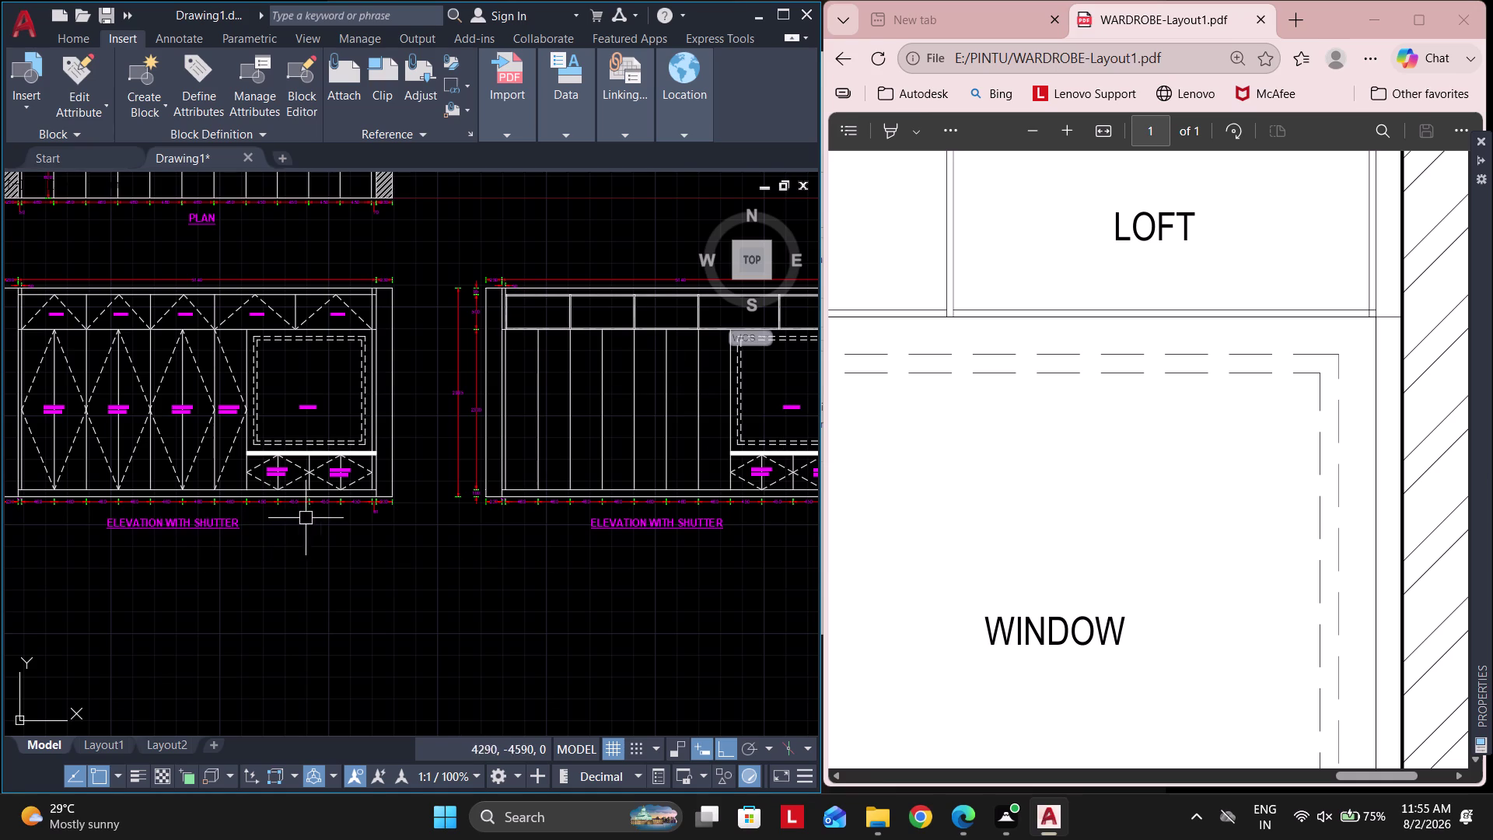
Offset the first two vertical partition lines of the elevation by 9.
middle_drag(542, 505, 413, 496)
scroll(up, 3)
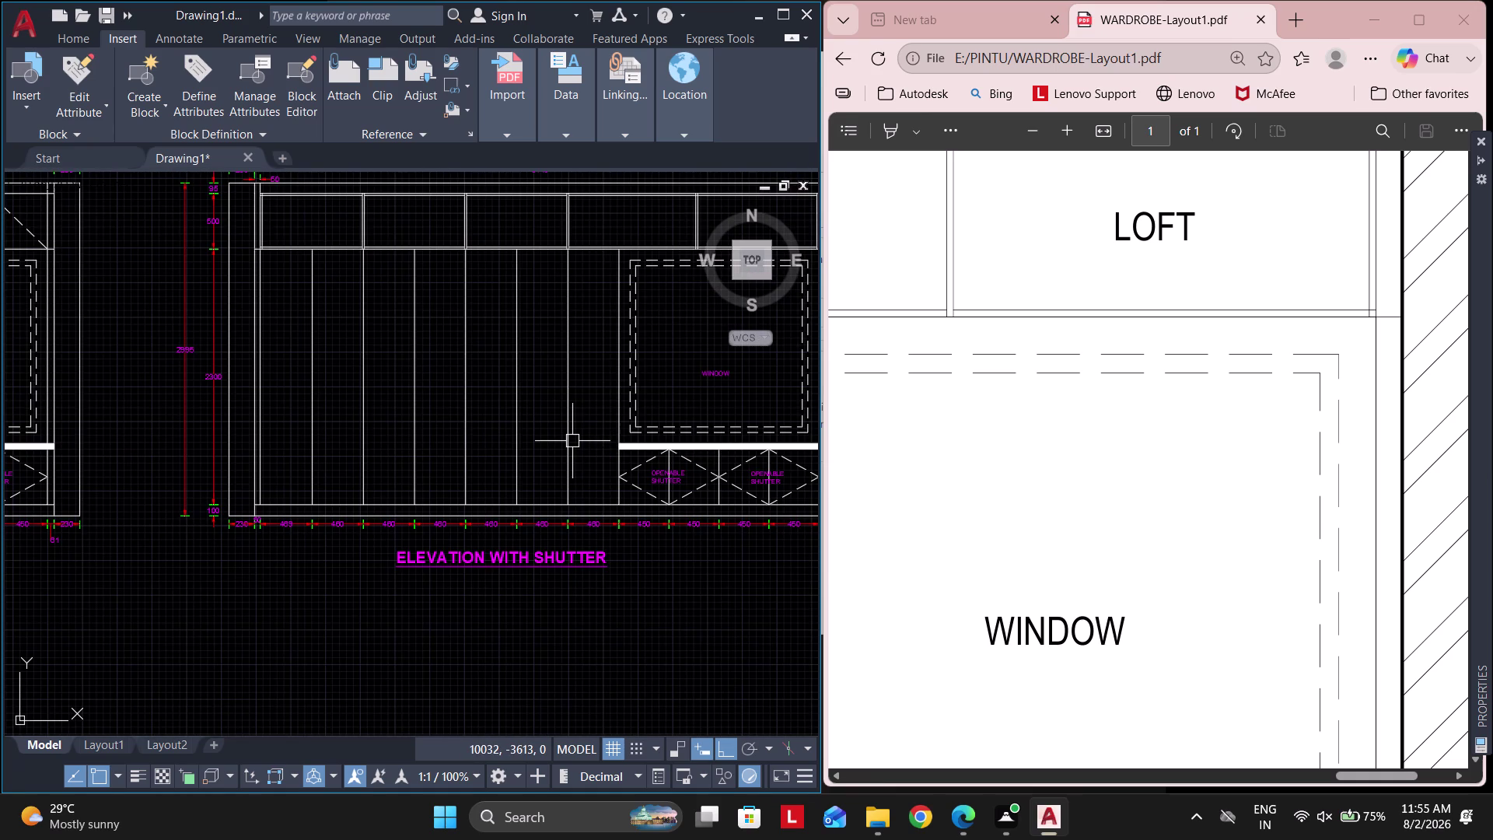
scroll(down, 3)
scroll(up, 3)
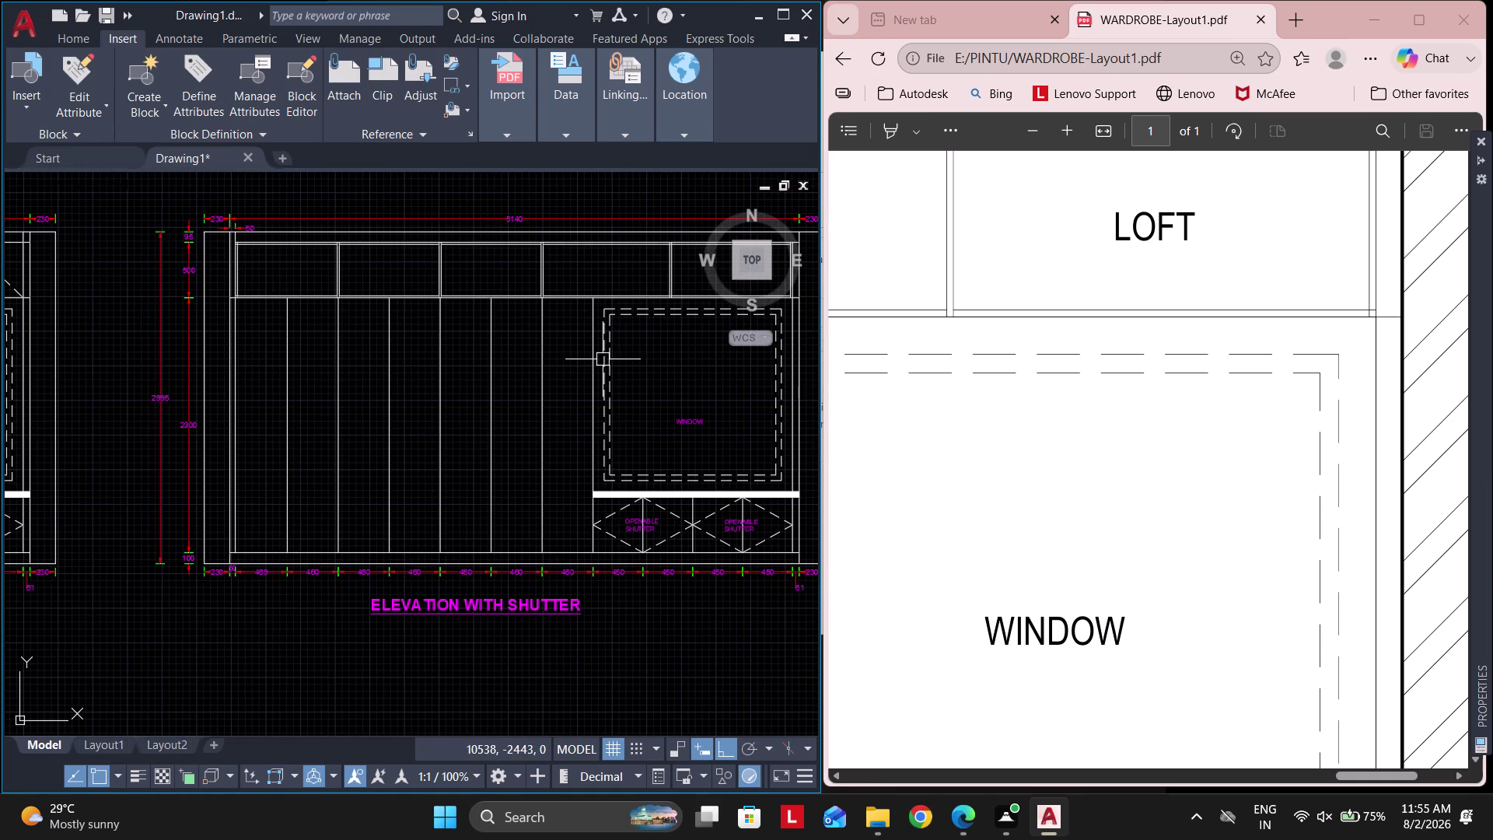
scroll(up, 3)
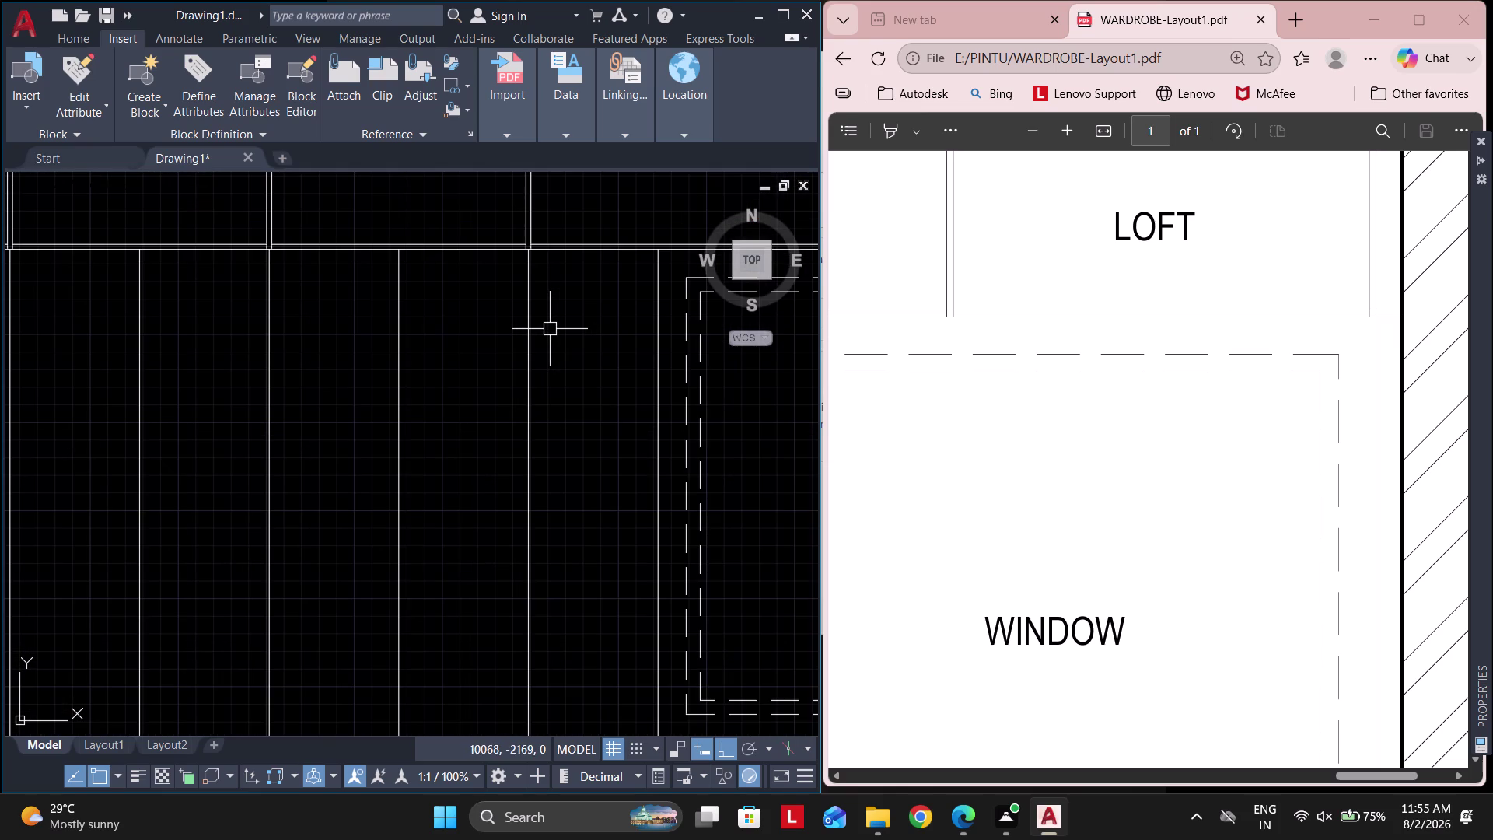
text(O 9)
key(space)
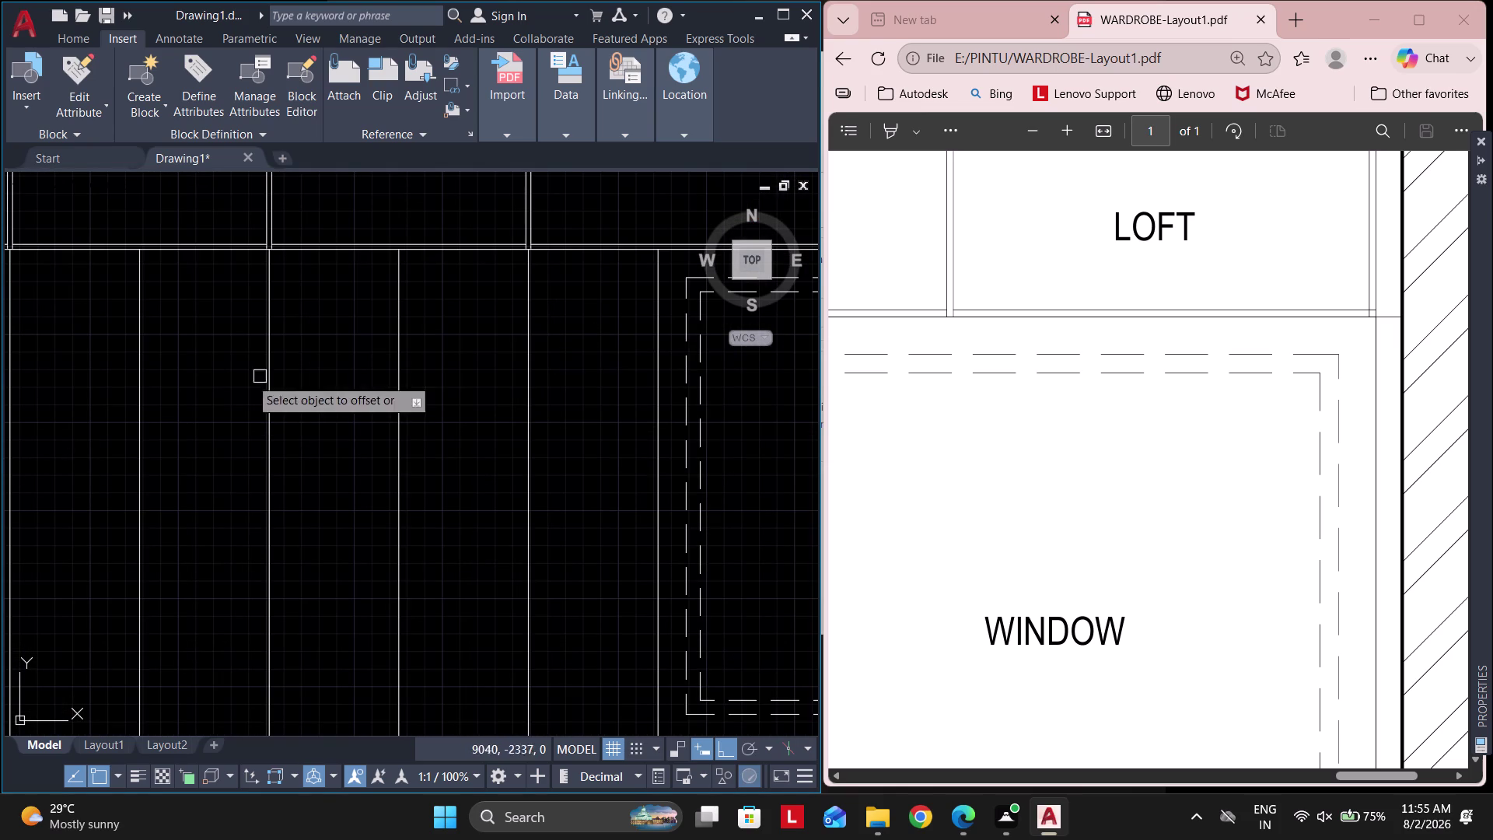
scroll(up, 3)
click(516, 350)
click(453, 356)
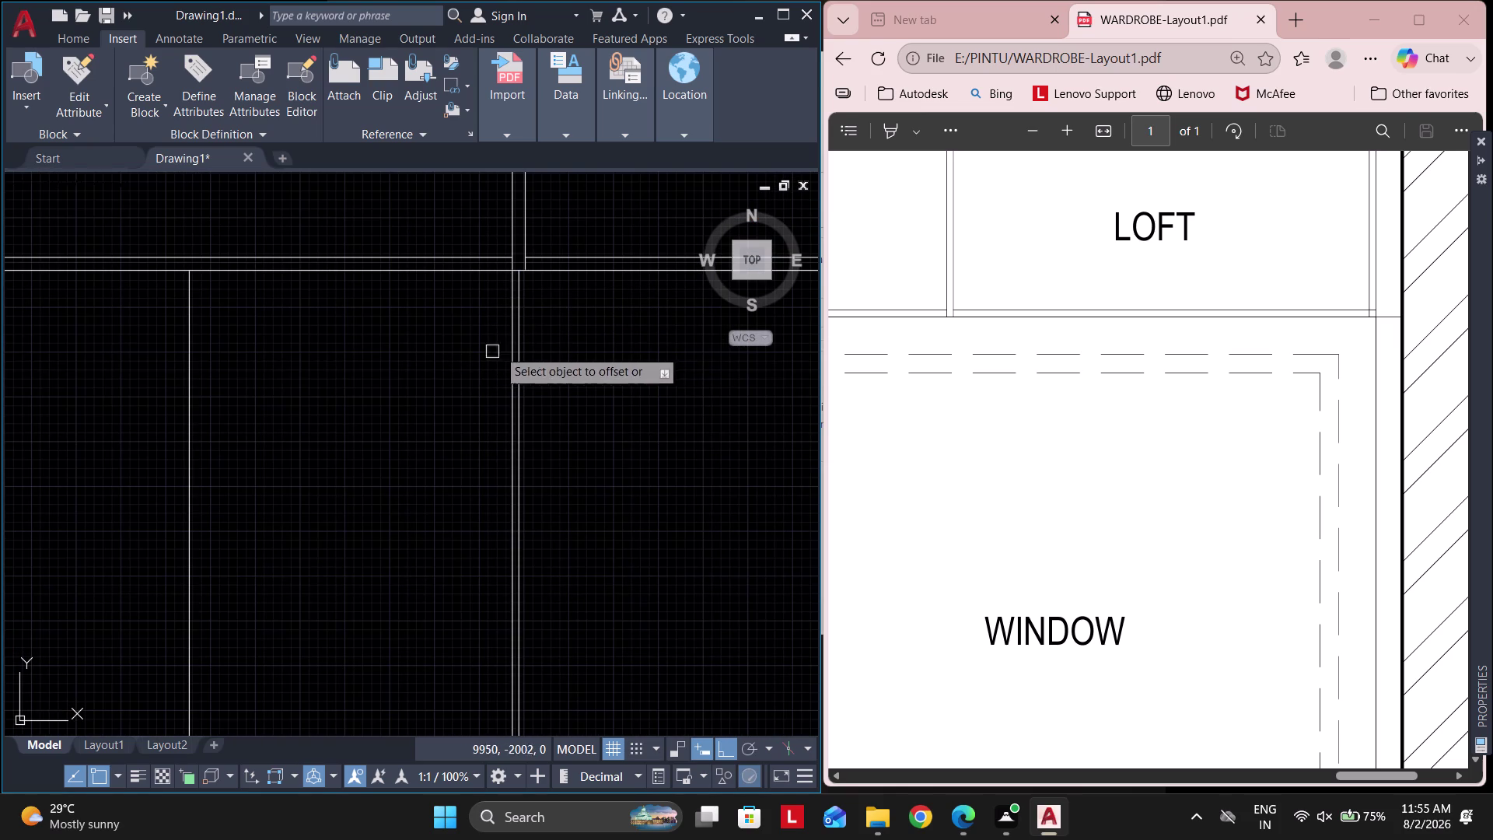
click(514, 305)
click(563, 306)
Offset a third partition line by 9, then end the offset command.
scroll(up, 3)
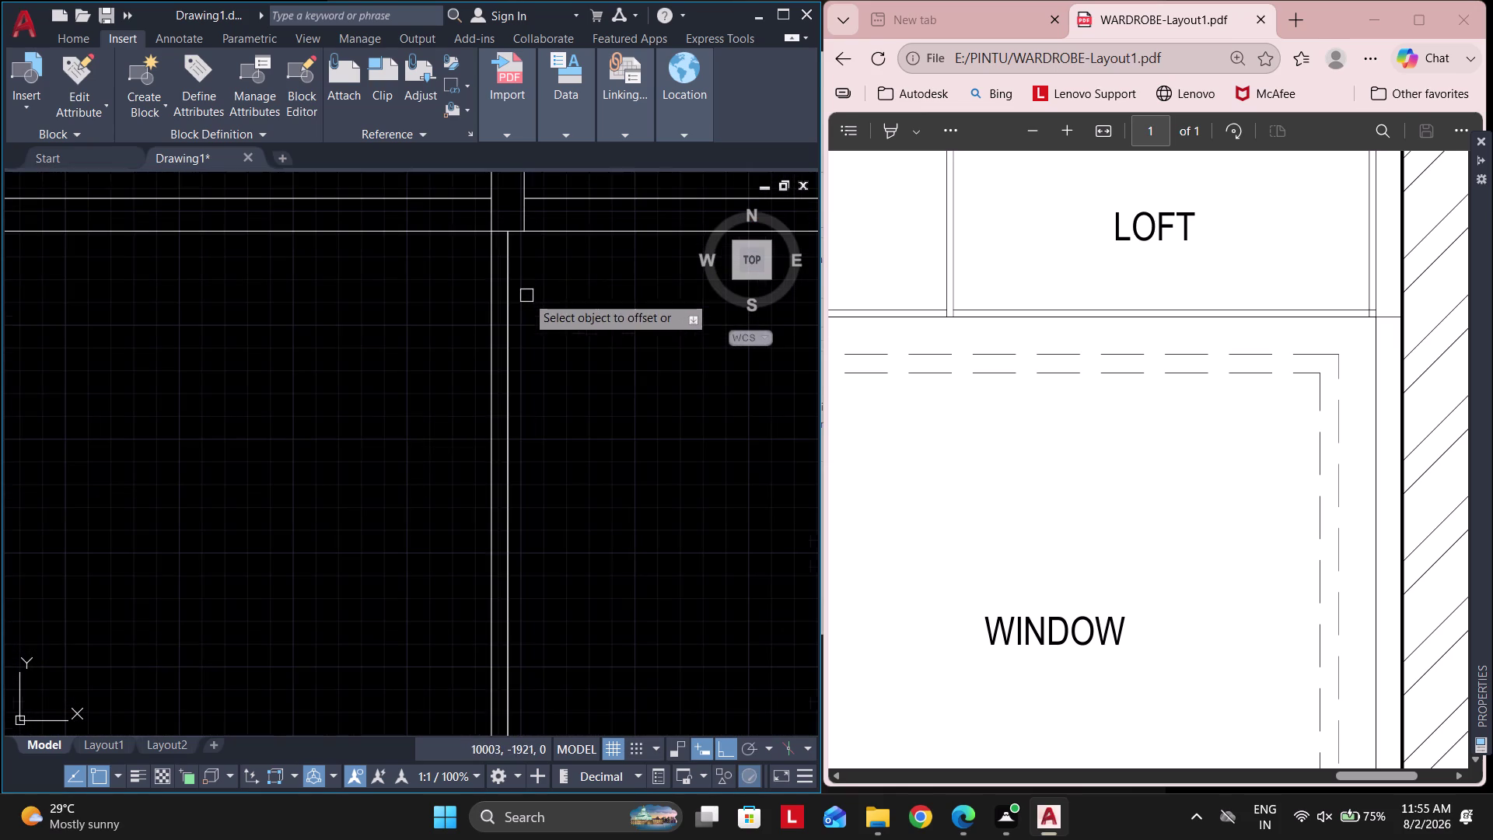
click(504, 289)
click(570, 289)
key(space)
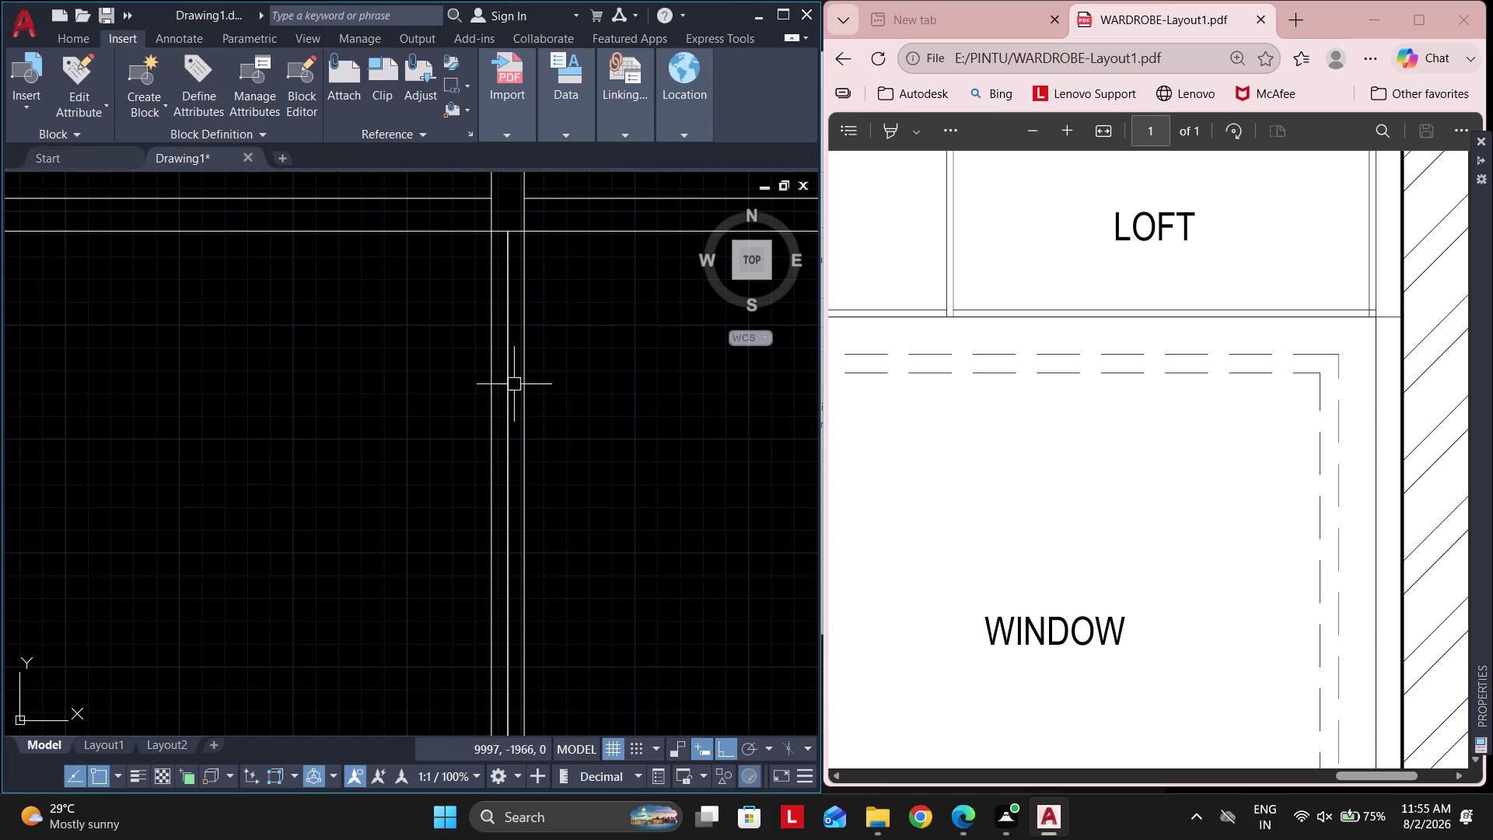
scroll(down, 3)
middle_drag(332, 414, 513, 431)
key(Escape)
key(Escape)
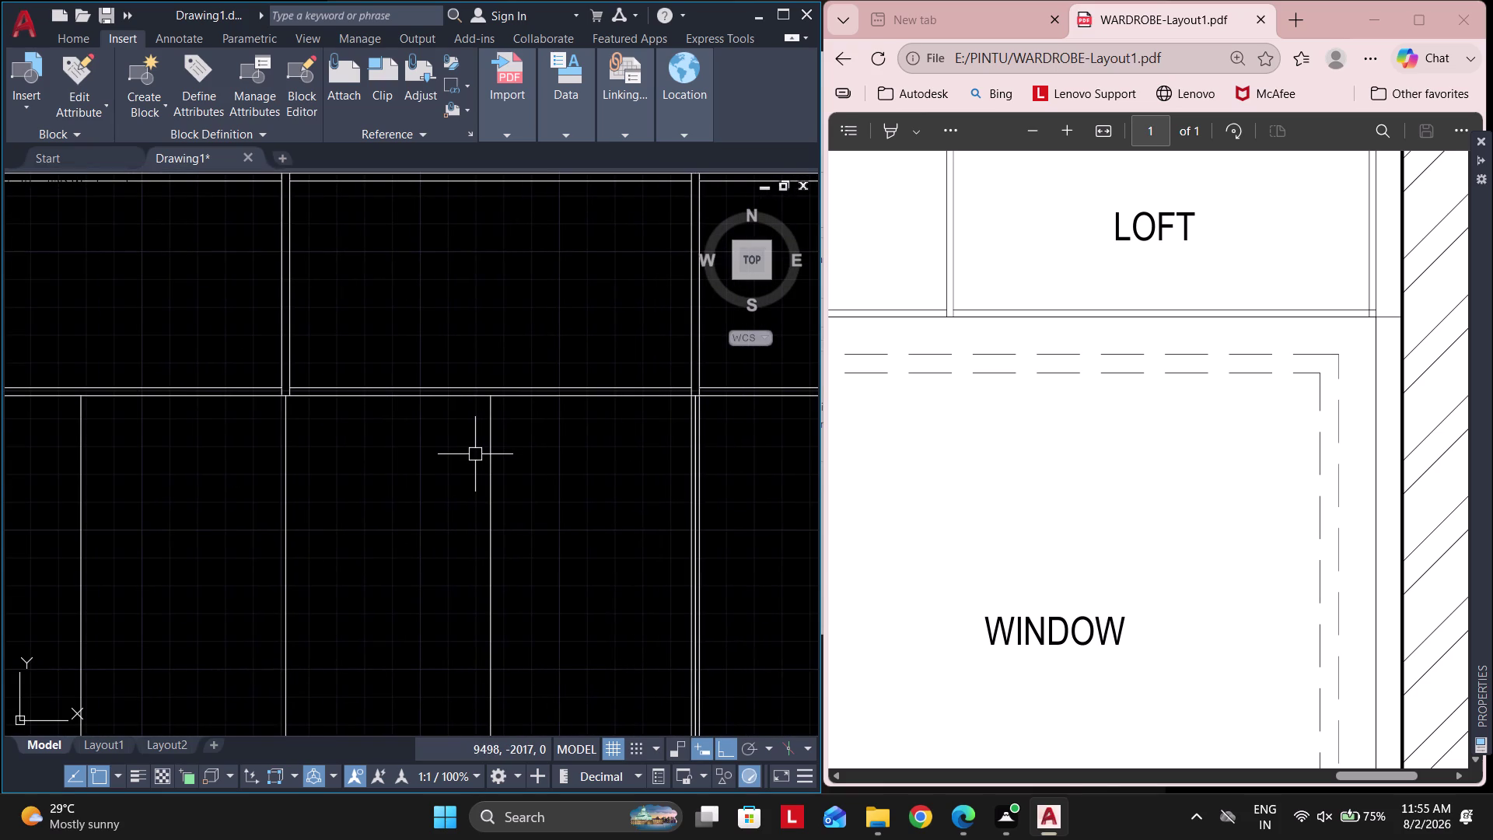
scroll(down, 3)
key(Escape)
Zoom and pan the PDF onto Elevation A's loft, shelf and drawer compartments.
scroll(down, 3)
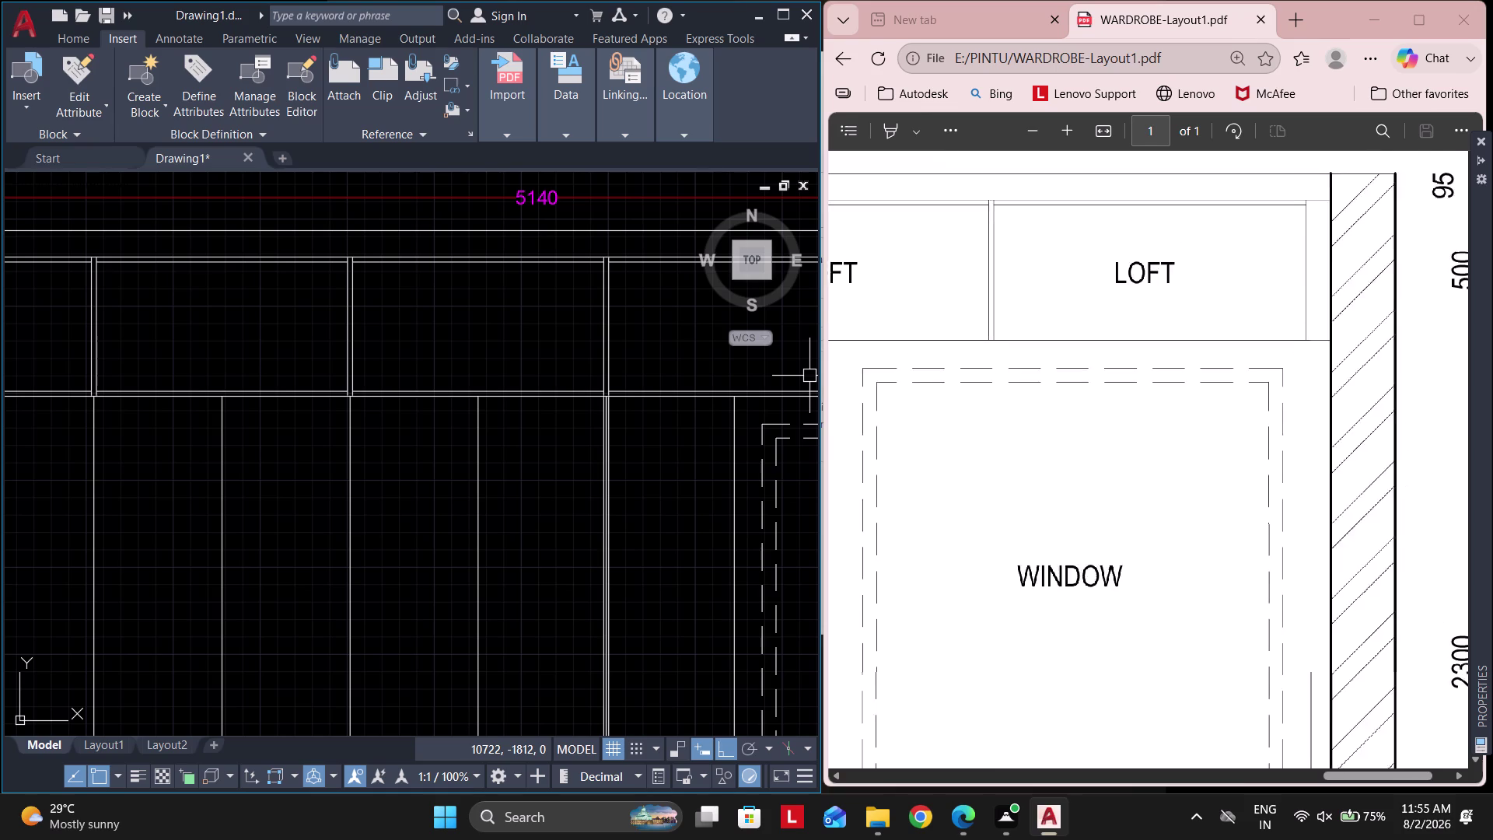
scroll(down, 3)
scroll(down, 3)
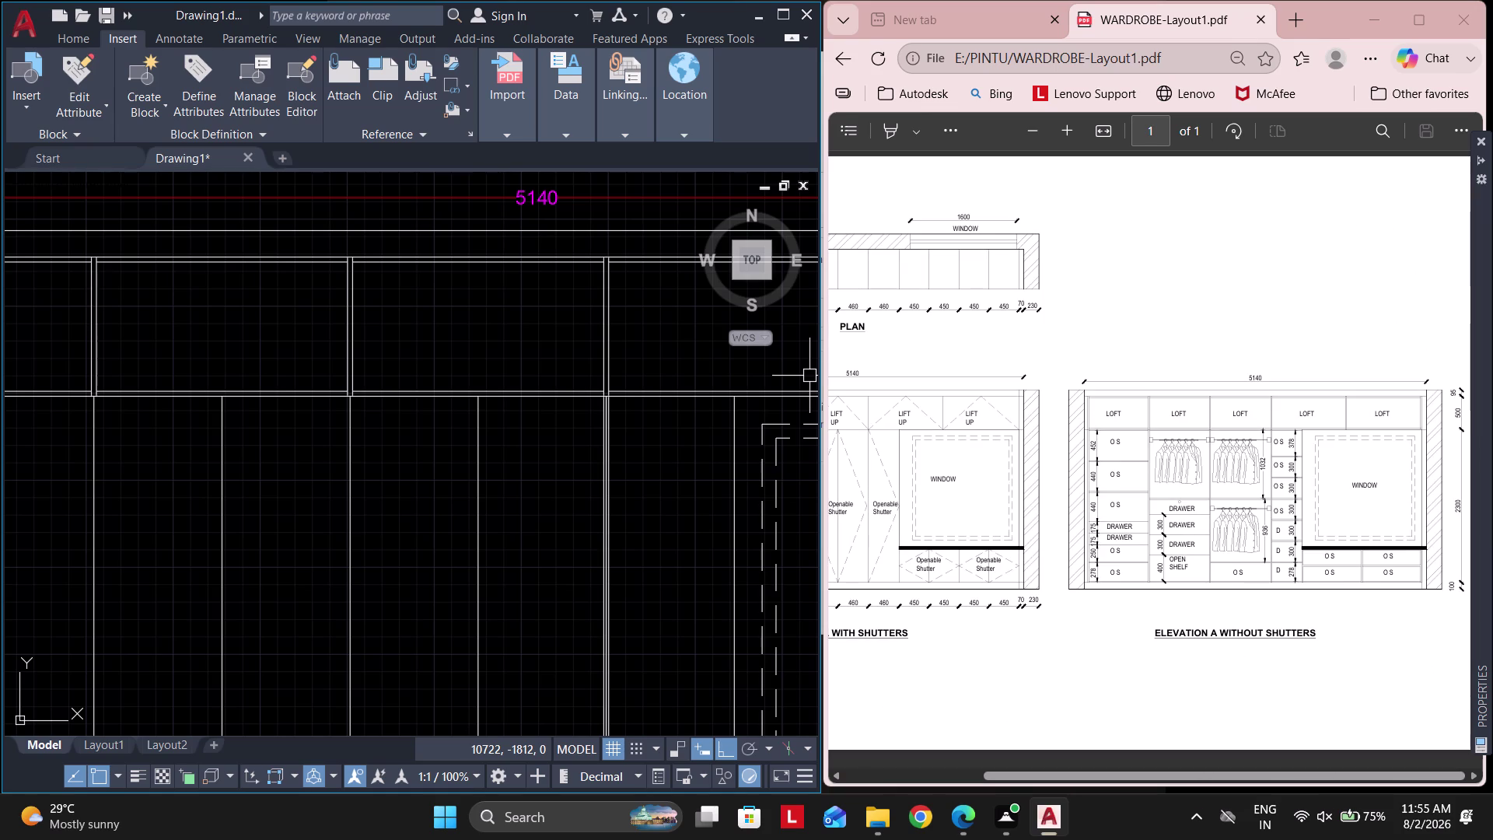
scroll(up, 3)
scroll(up, 3)
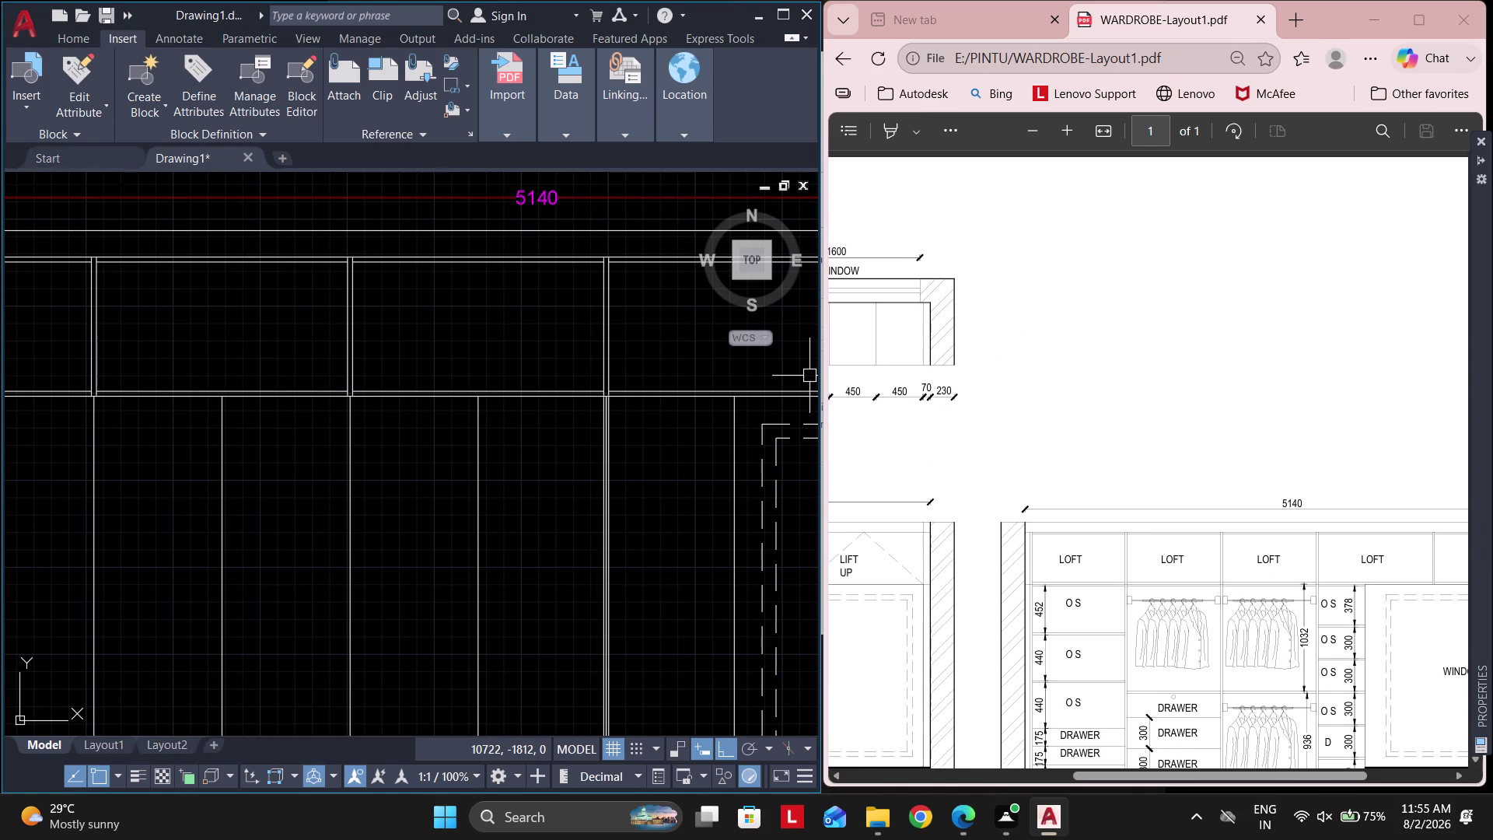
scroll(up, 3)
middle_drag(335, 458, 464, 434)
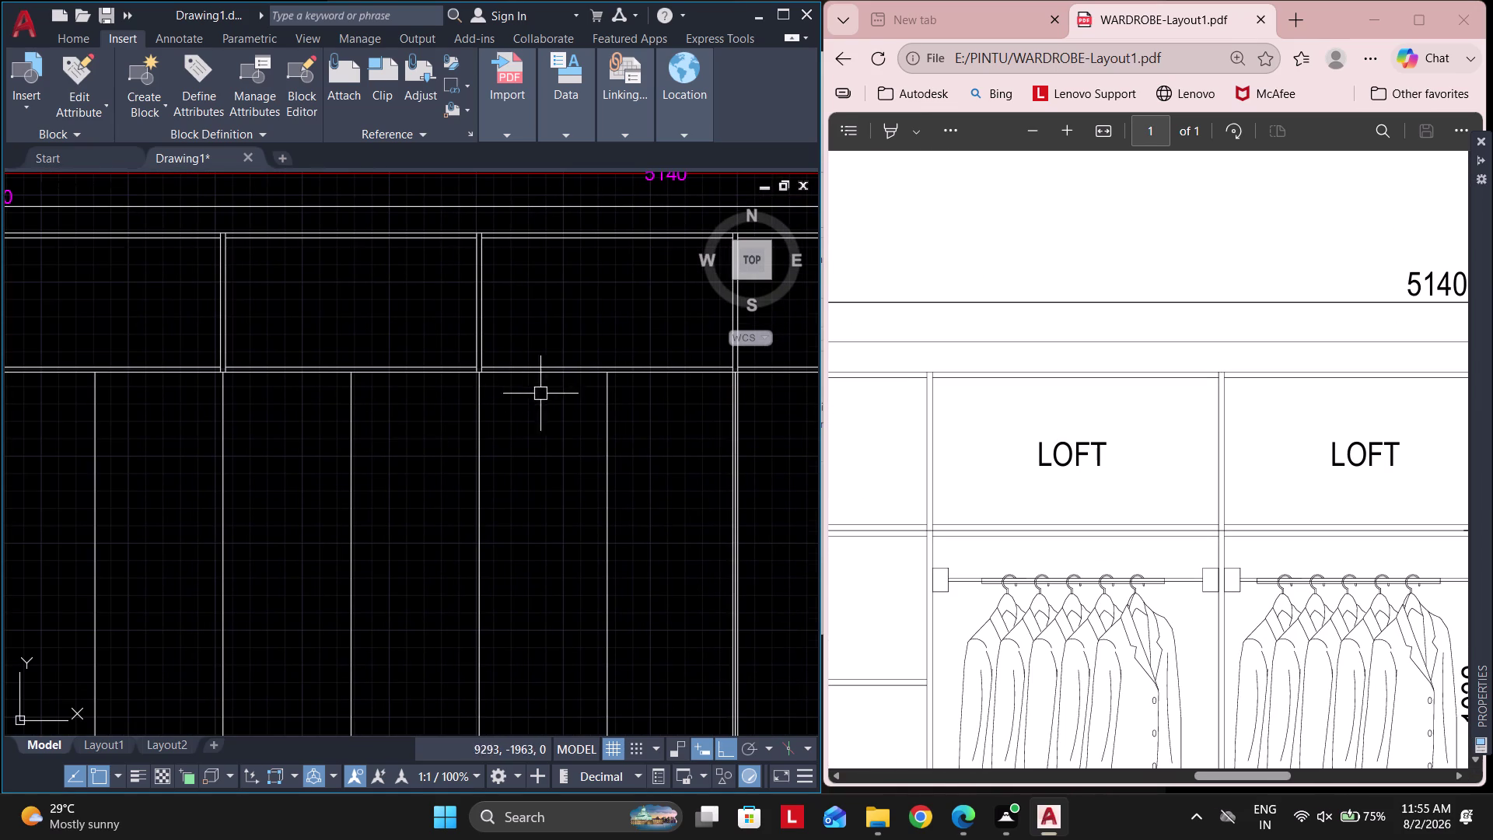
scroll(down, 3)
scroll(down, 3)
scroll(down, 3)
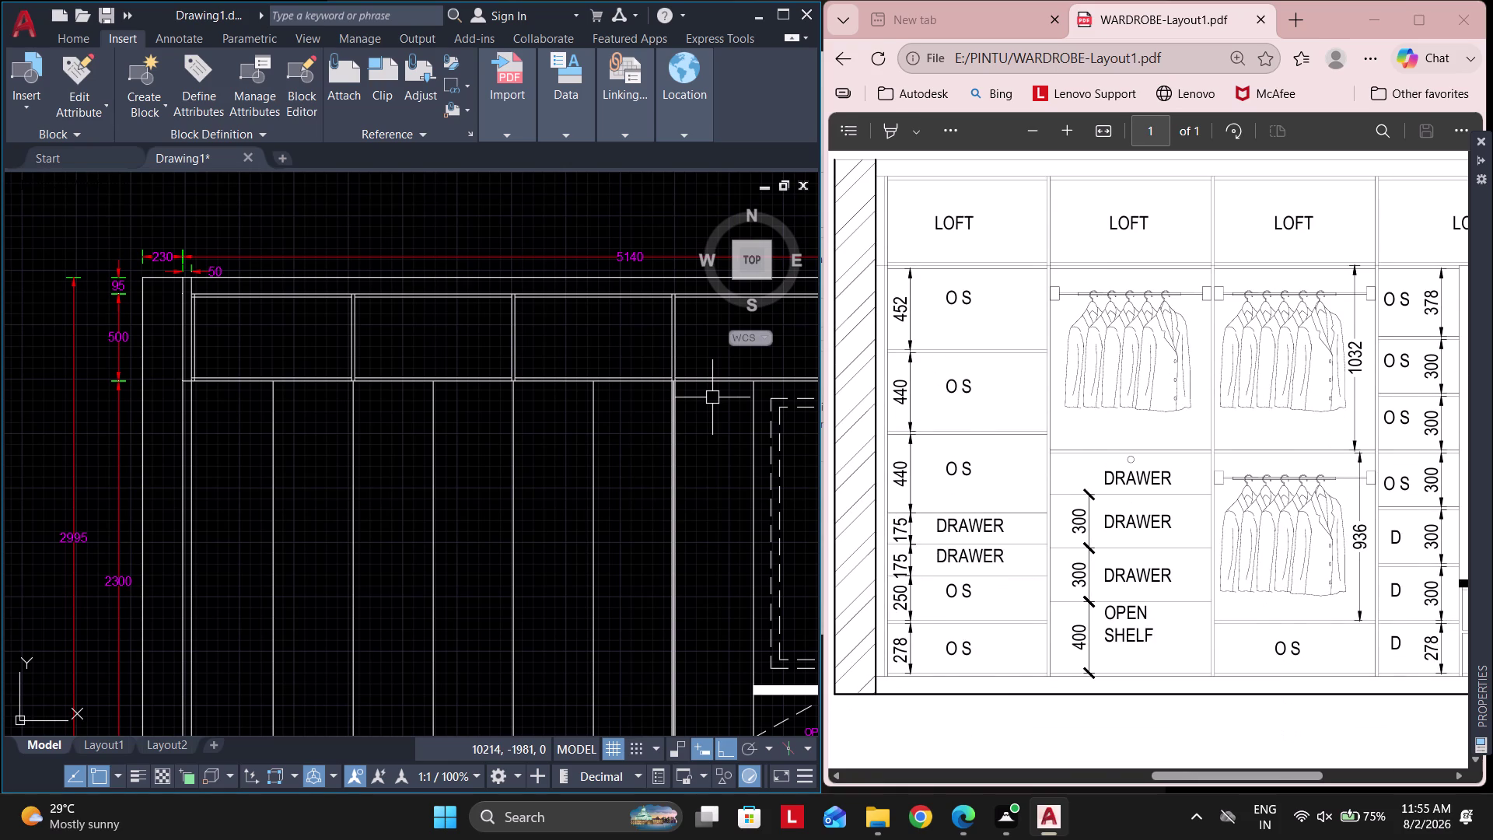
Delete an unneeded vertical line from the wardrobe elevation.
scroll(down, 3)
click(252, 488)
click(302, 511)
drag(302, 511, 293, 500)
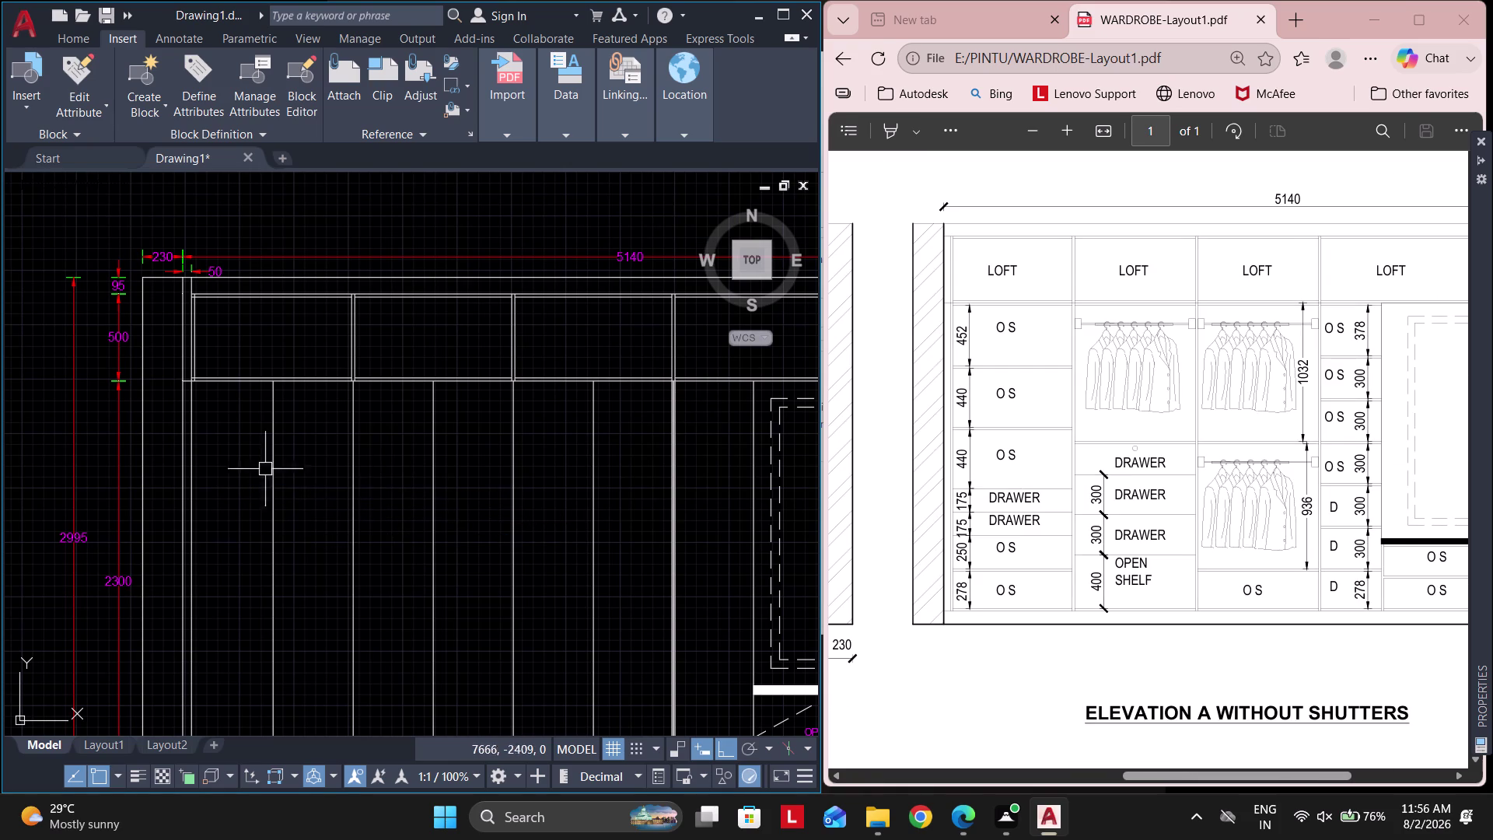
click(259, 463)
click(324, 512)
click(273, 491)
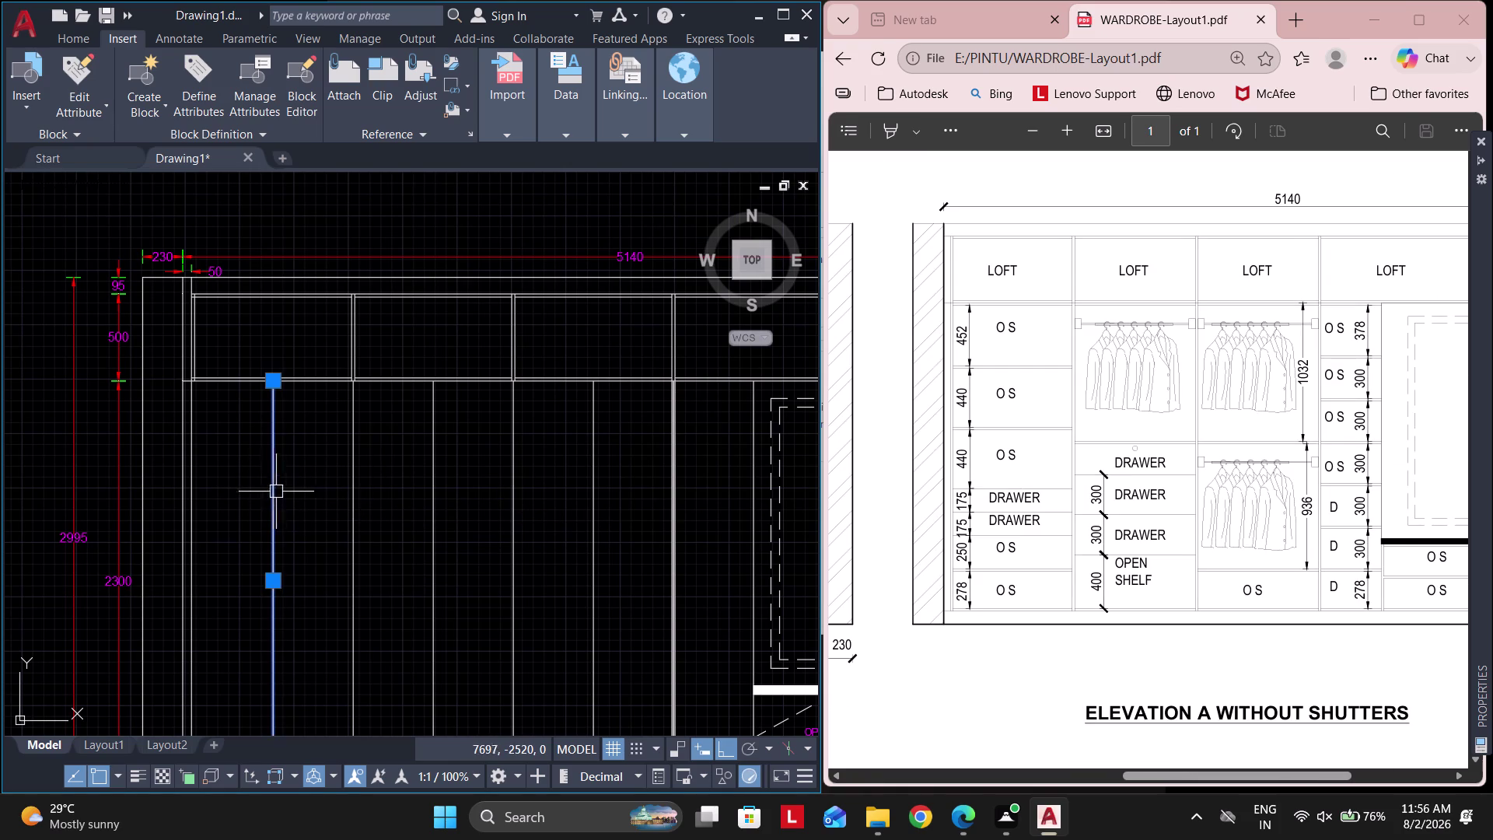
key(Delete)
Delete two more stray vertical lines from the elevation.
drag(488, 488, 477, 487)
click(405, 457)
key(Delete)
click(660, 483)
click(574, 452)
key(Delete)
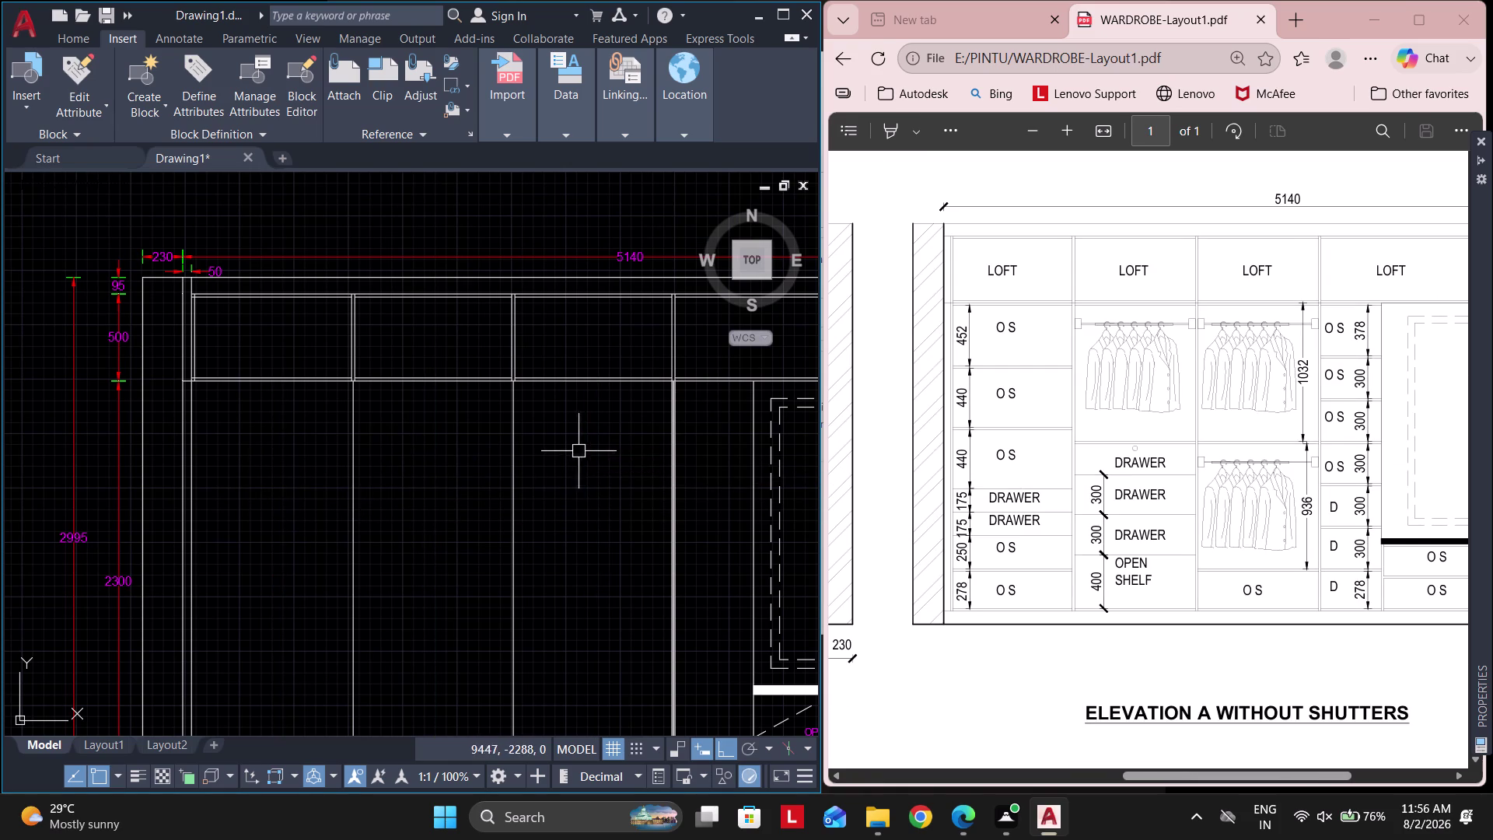
Offset the first vertical dividers by 9 to show panel thickness.
scroll(up, 3)
text(O 9)
key(space)
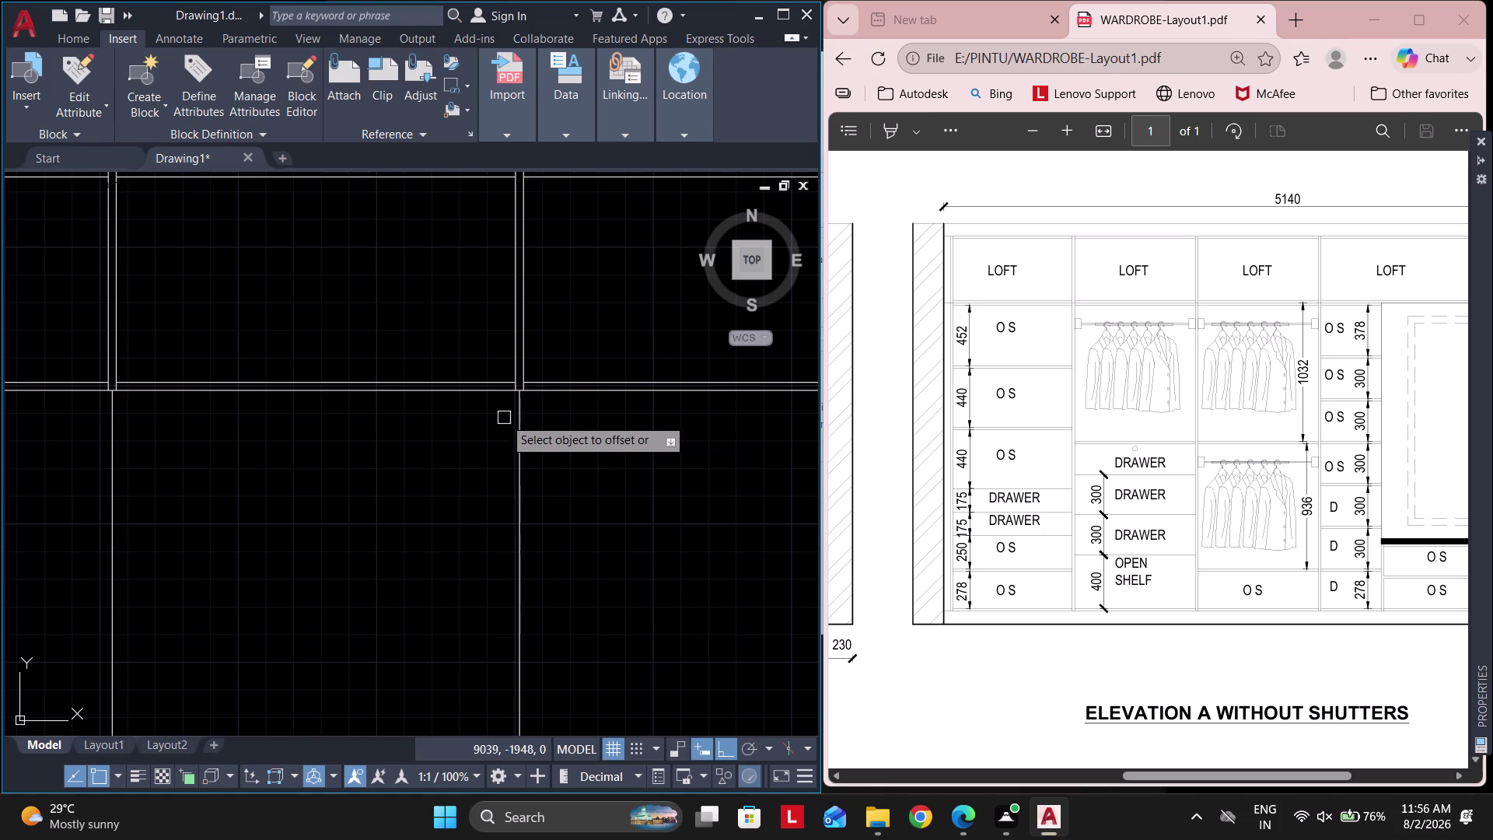
click(521, 425)
click(468, 430)
scroll(up, 3)
click(462, 400)
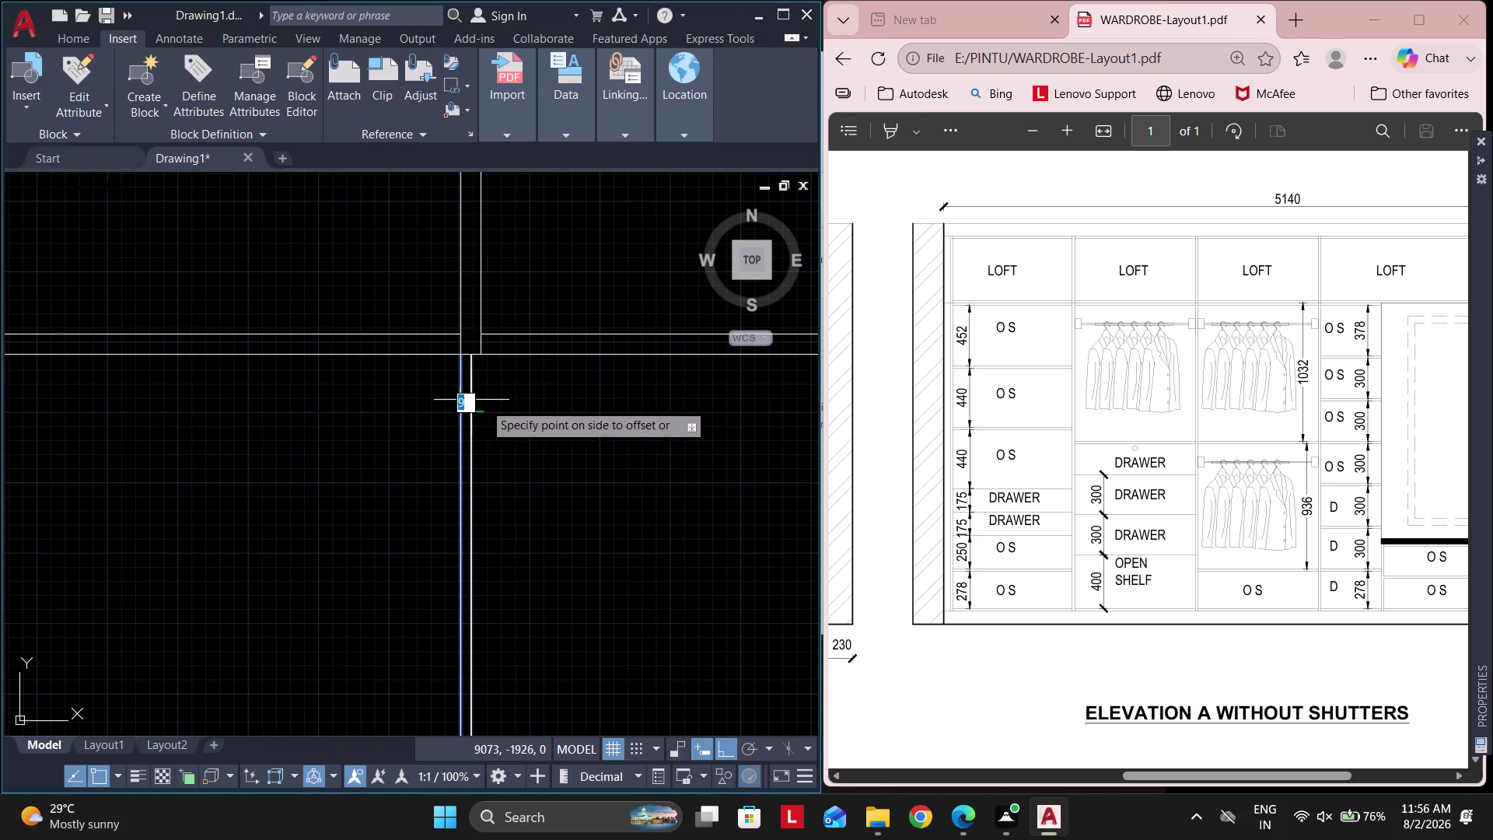
key(Escape)
key(space)
key(space)
click(472, 391)
click(545, 392)
scroll(down, 3)
Double two more dividers toward the elevation's left end with 9 offsets.
middle_drag(357, 456, 375, 458)
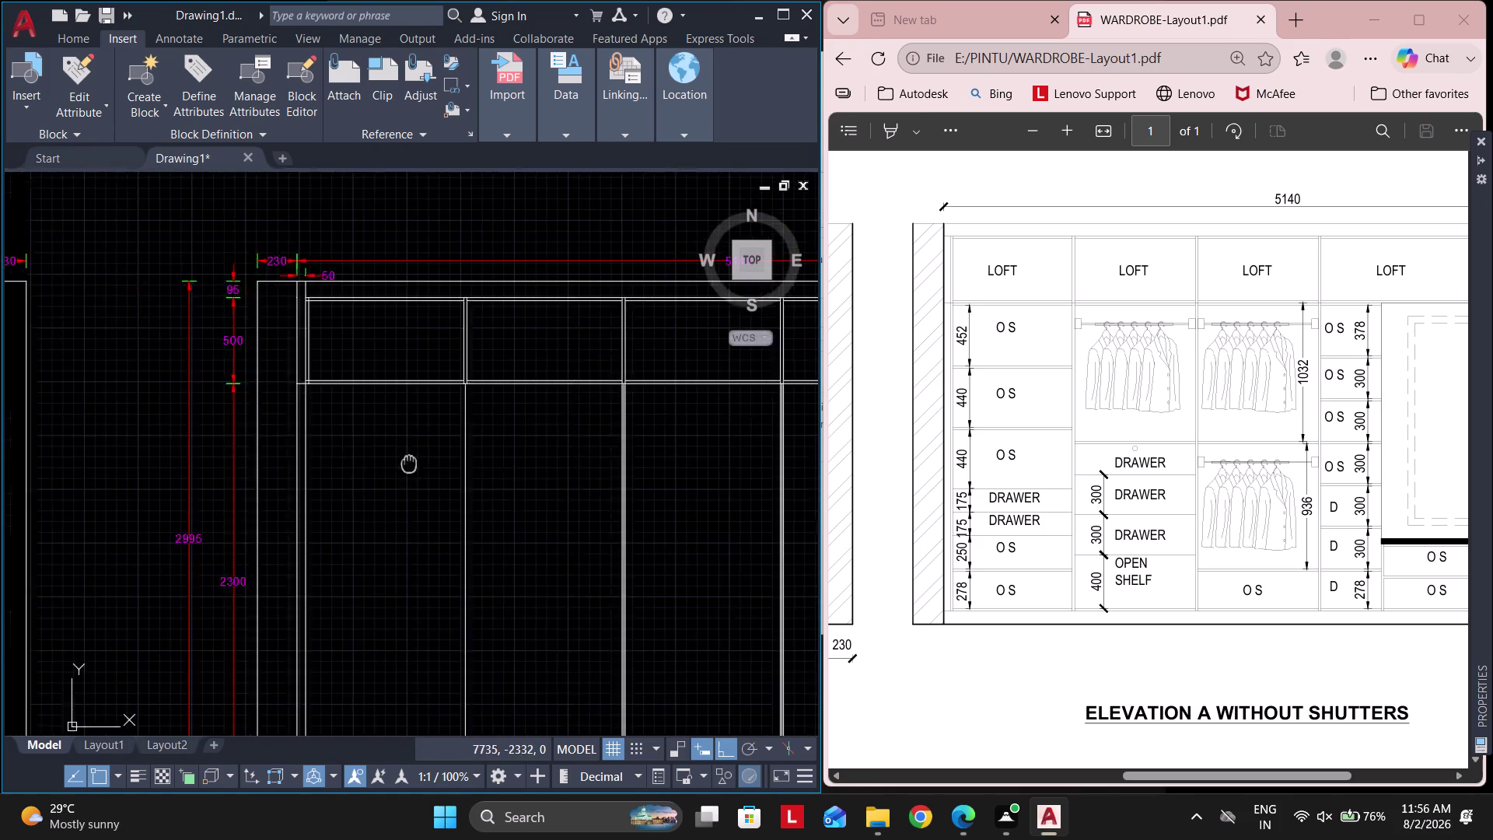
middle_drag(375, 459, 454, 467)
scroll(up, 3)
click(562, 413)
click(501, 411)
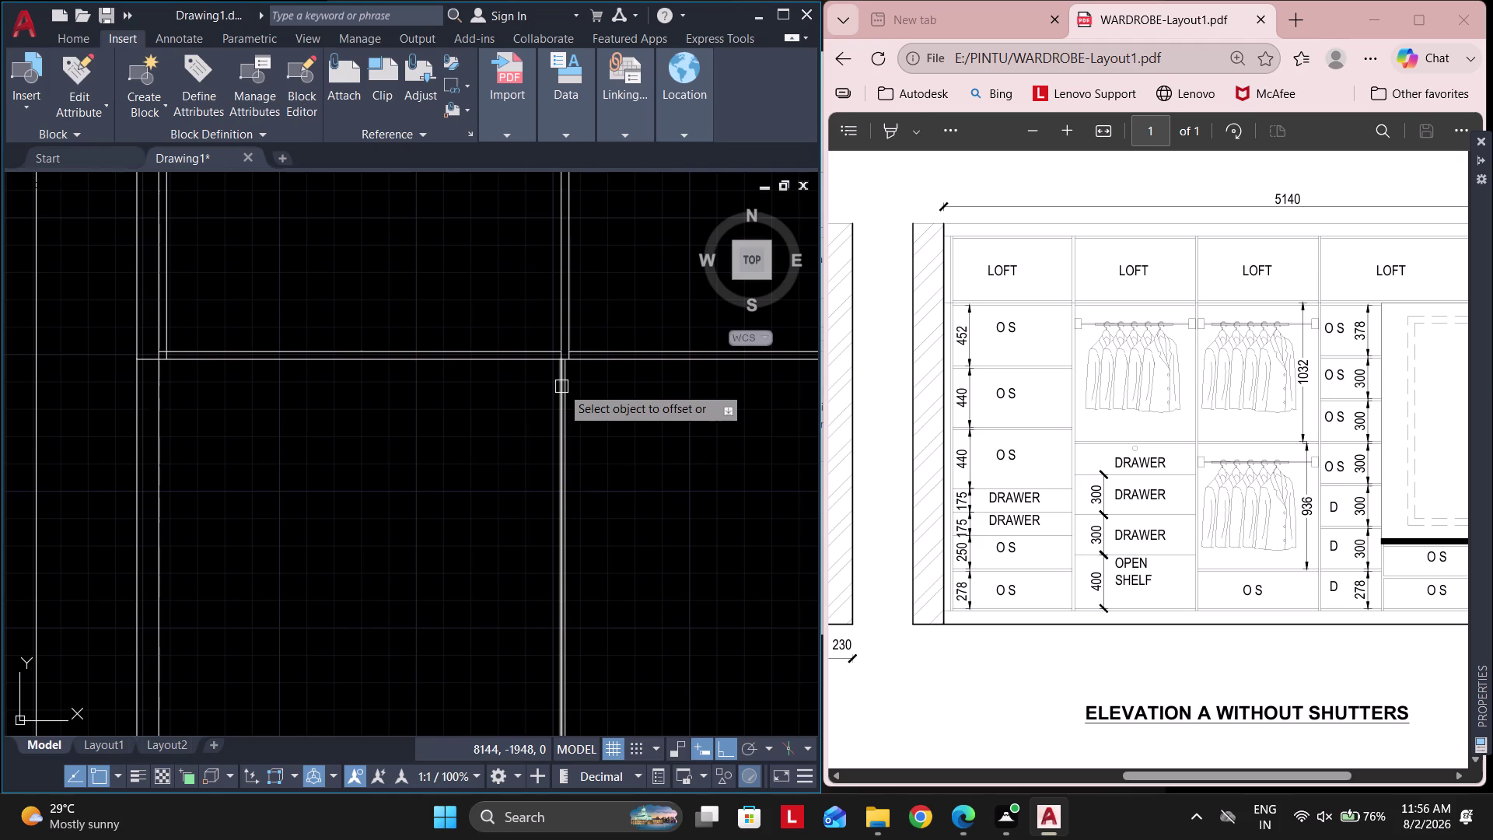
scroll(up, 3)
click(526, 379)
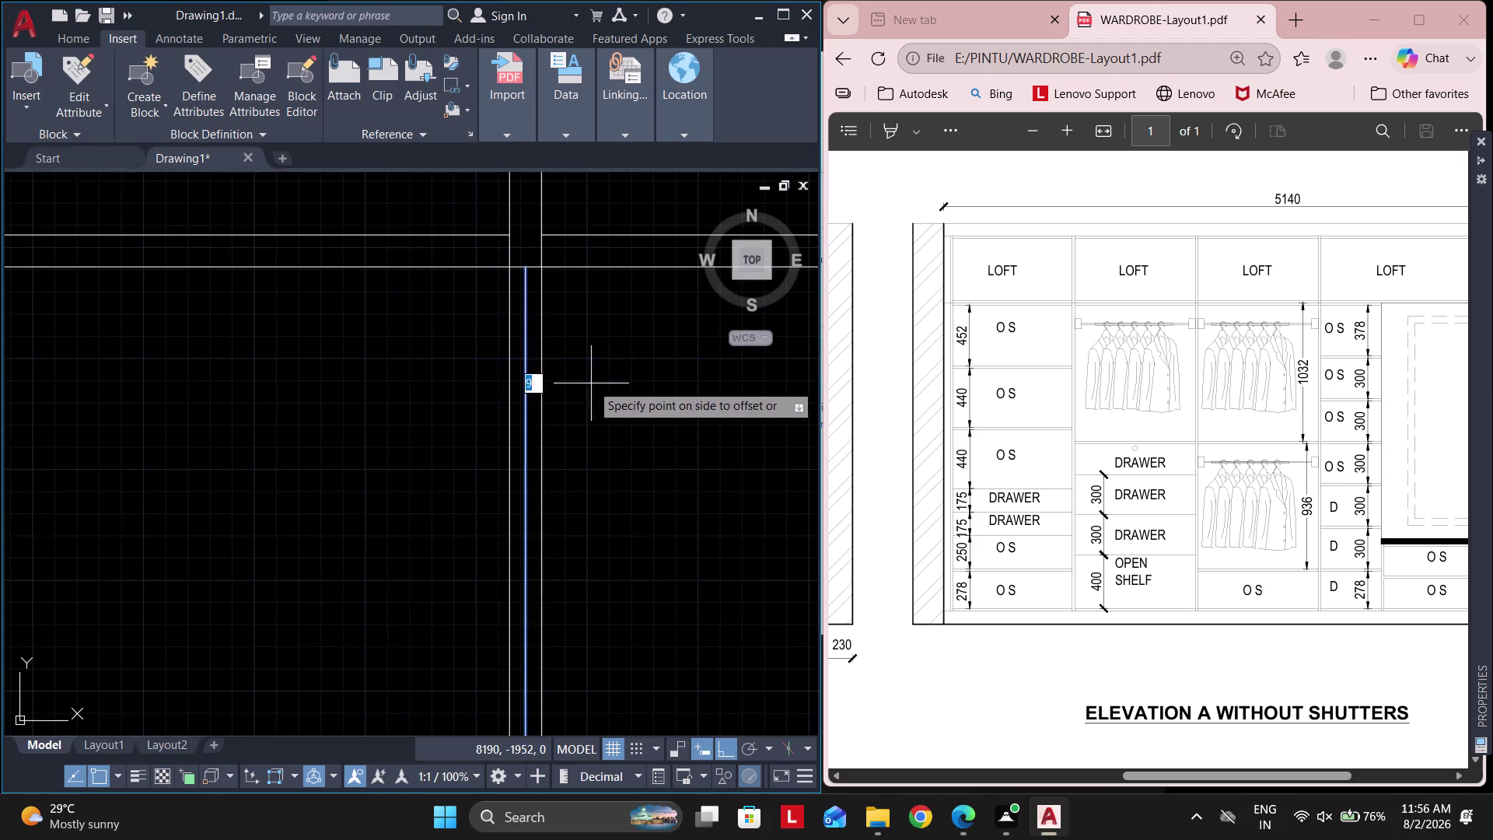
click(592, 383)
Exit offset and delete a stray line near the crossing partitions.
key(Escape)
key(Escape)
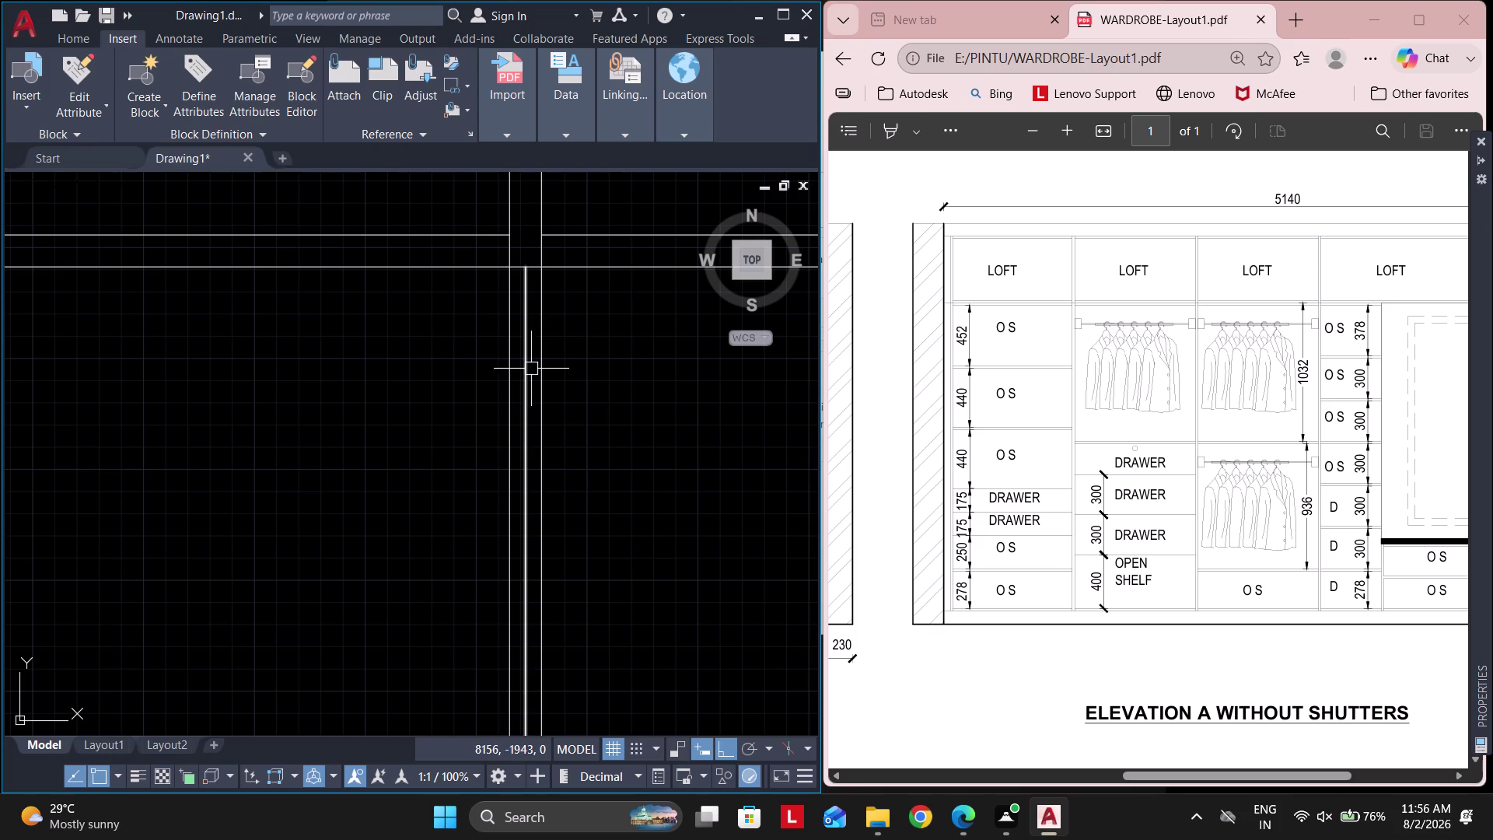
click(531, 368)
key(Delete)
middle_drag(531, 356, 550, 398)
Start TRIM (TR) and cut the overlapping ends at the first two junctions.
key(t)
key(r)
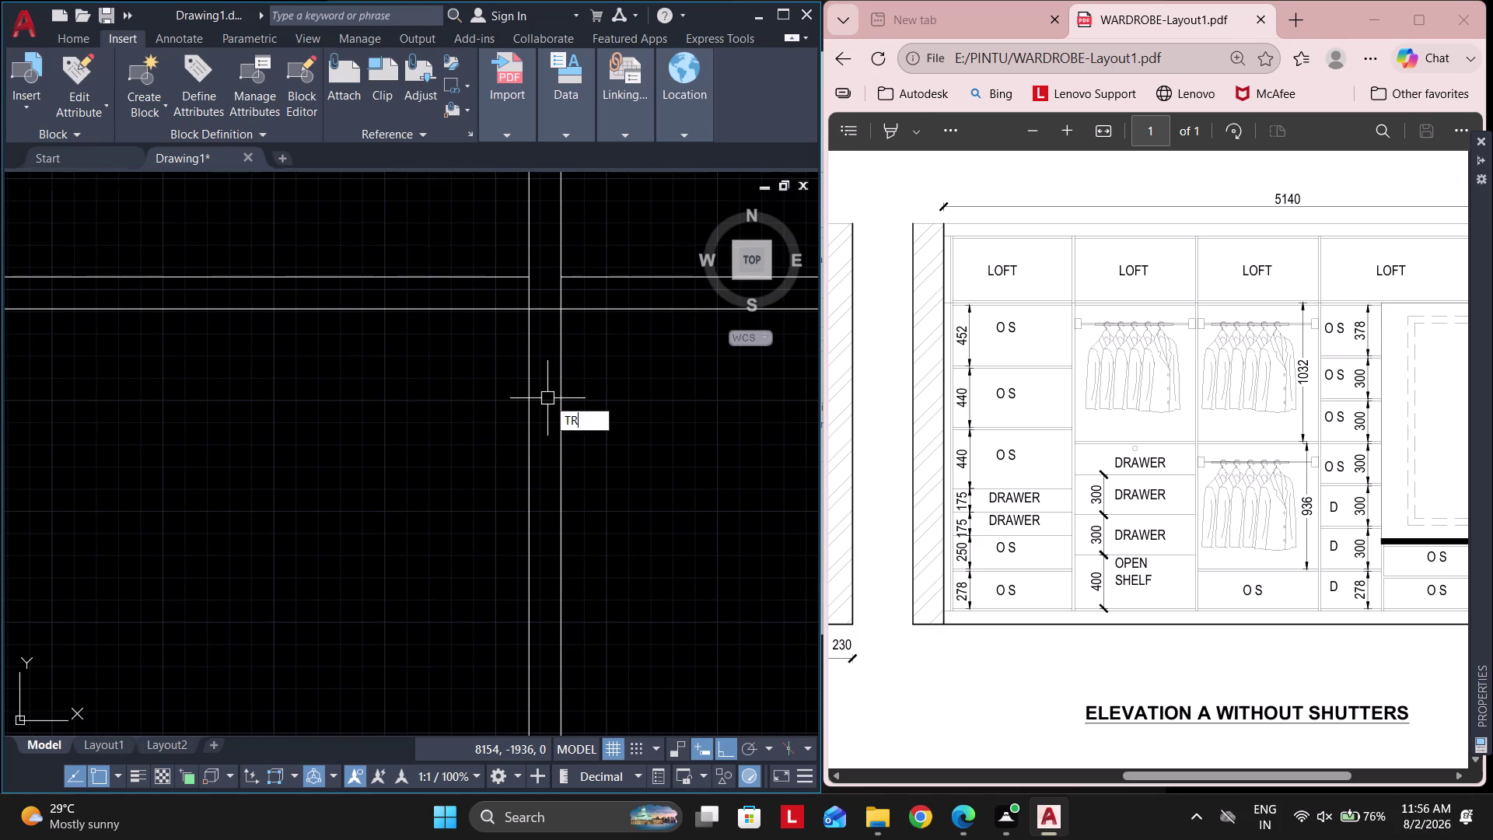
key(space)
drag(542, 292, 549, 343)
scroll(down, 3)
scroll(up, 3)
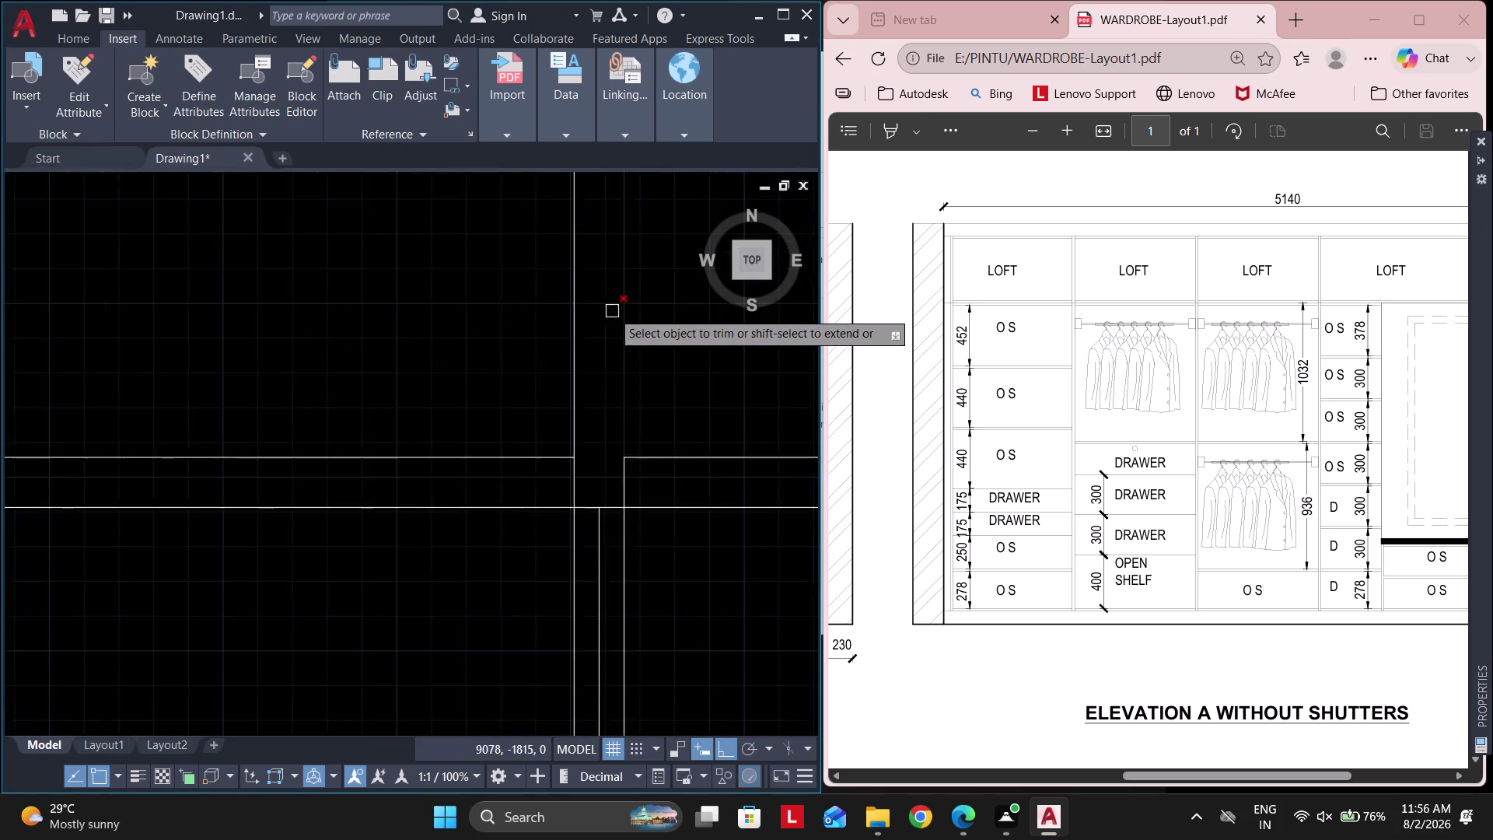
scroll(up, 3)
drag(614, 505, 583, 556)
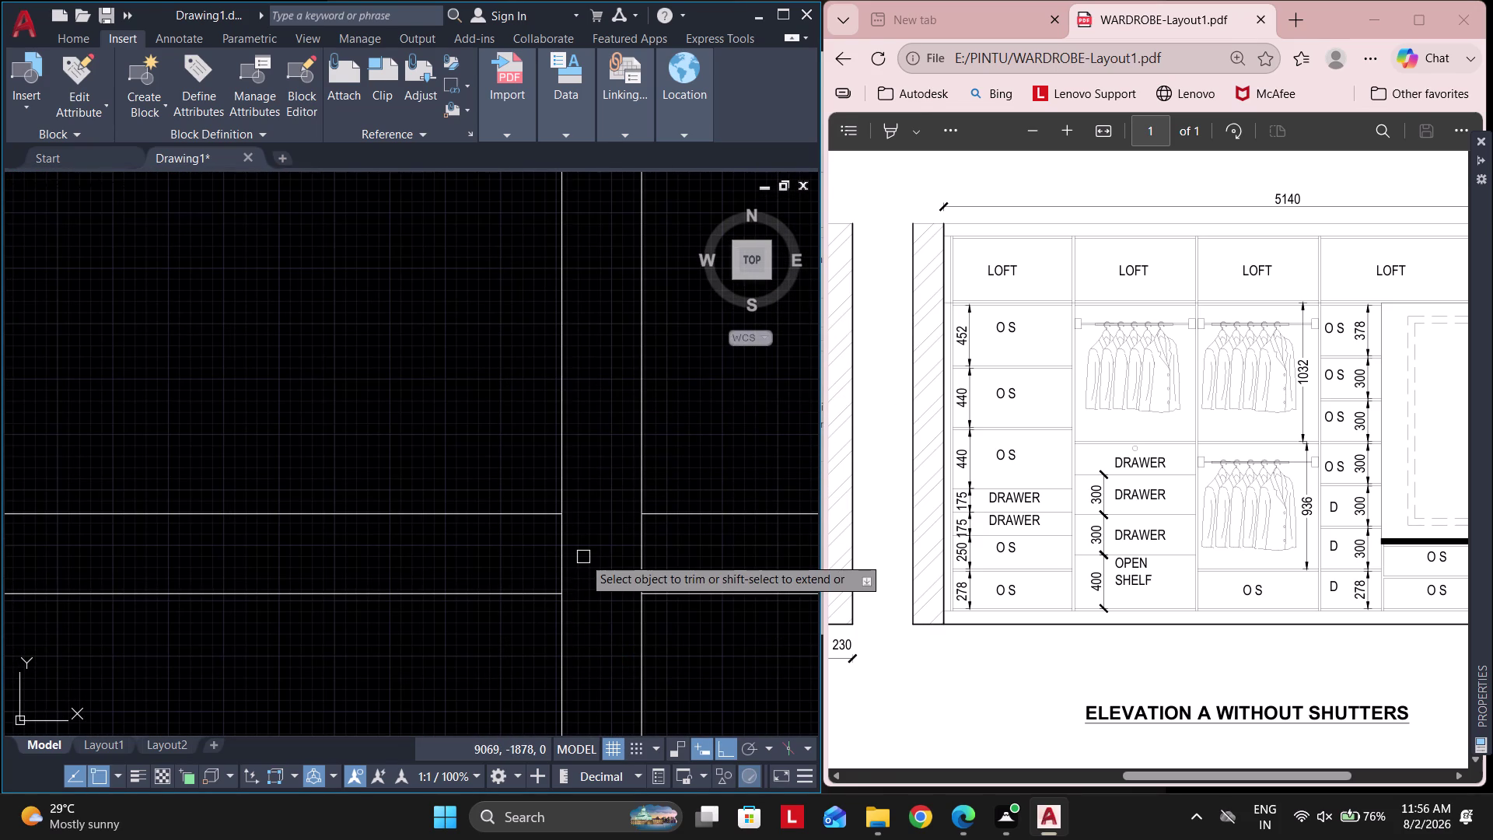
Trim the excess segments at the next partition junction and finish trimming.
scroll(down, 3)
middle_drag(504, 535, 444, 507)
scroll(up, 3)
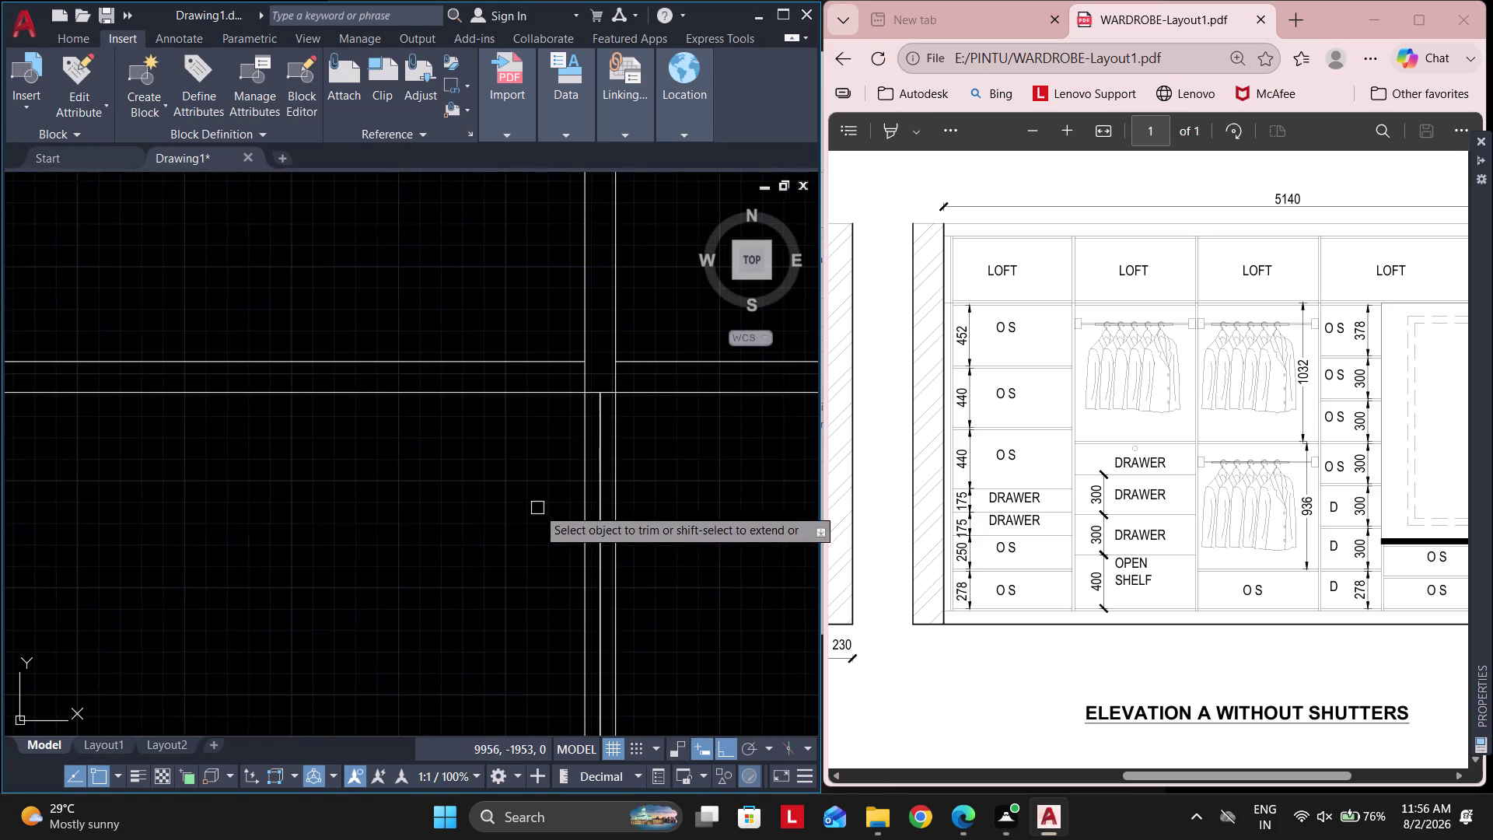
scroll(up, 3)
drag(586, 369, 563, 355)
scroll(down, 3)
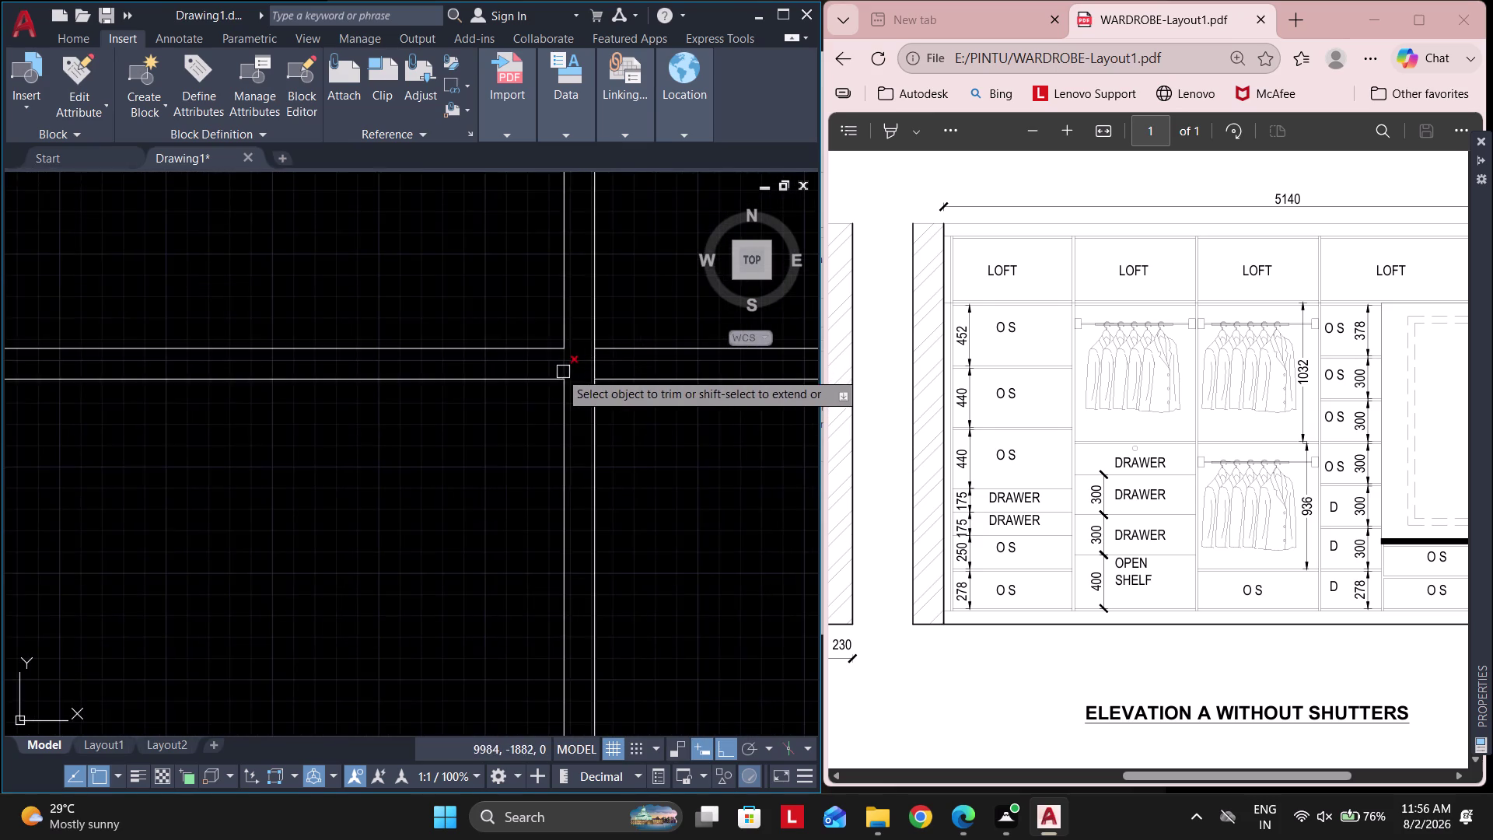
scroll(down, 3)
middle_drag(433, 408, 529, 424)
key(Escape)
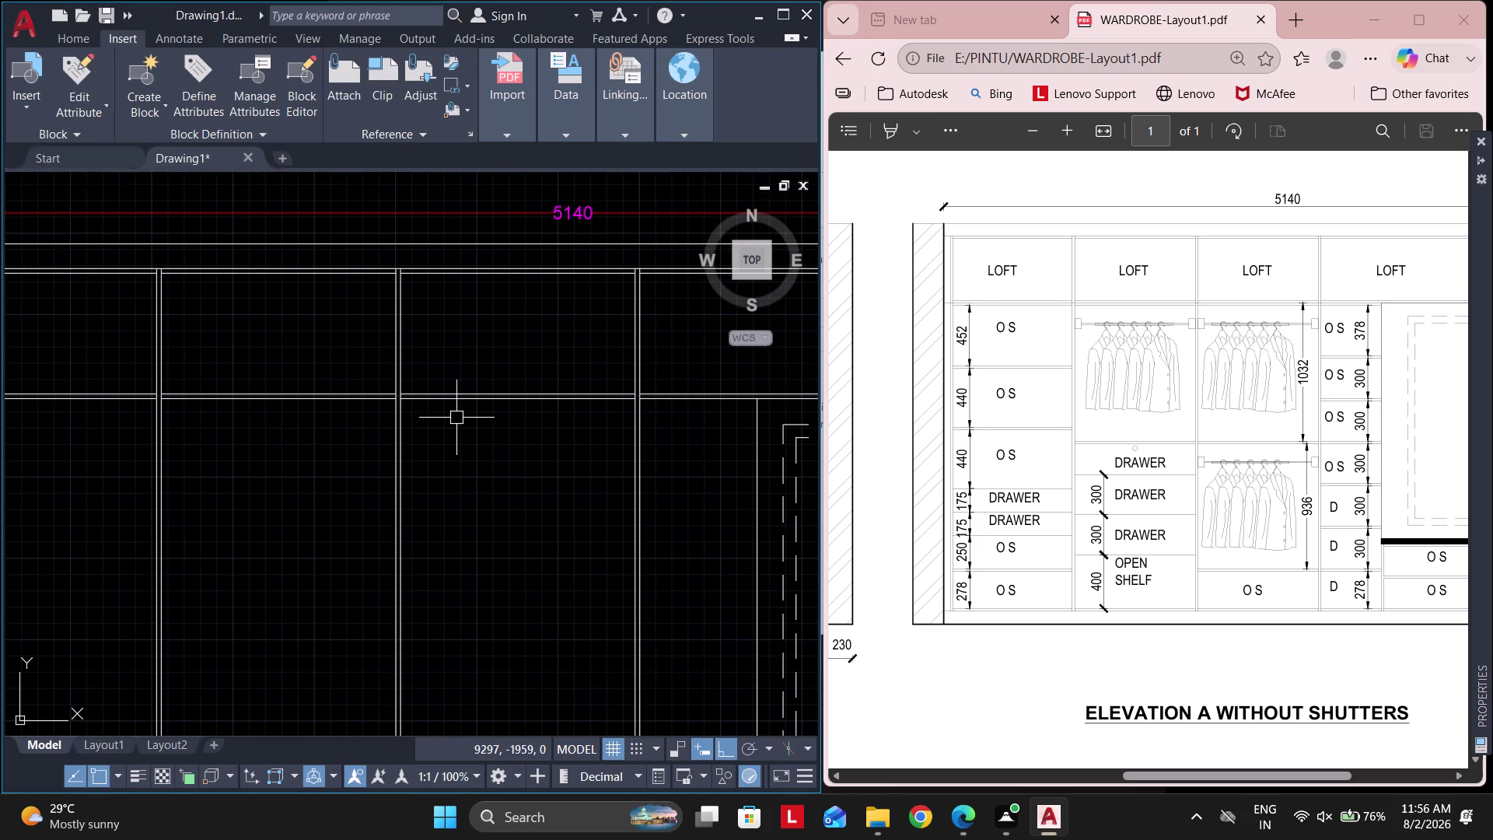
scroll(down, 3)
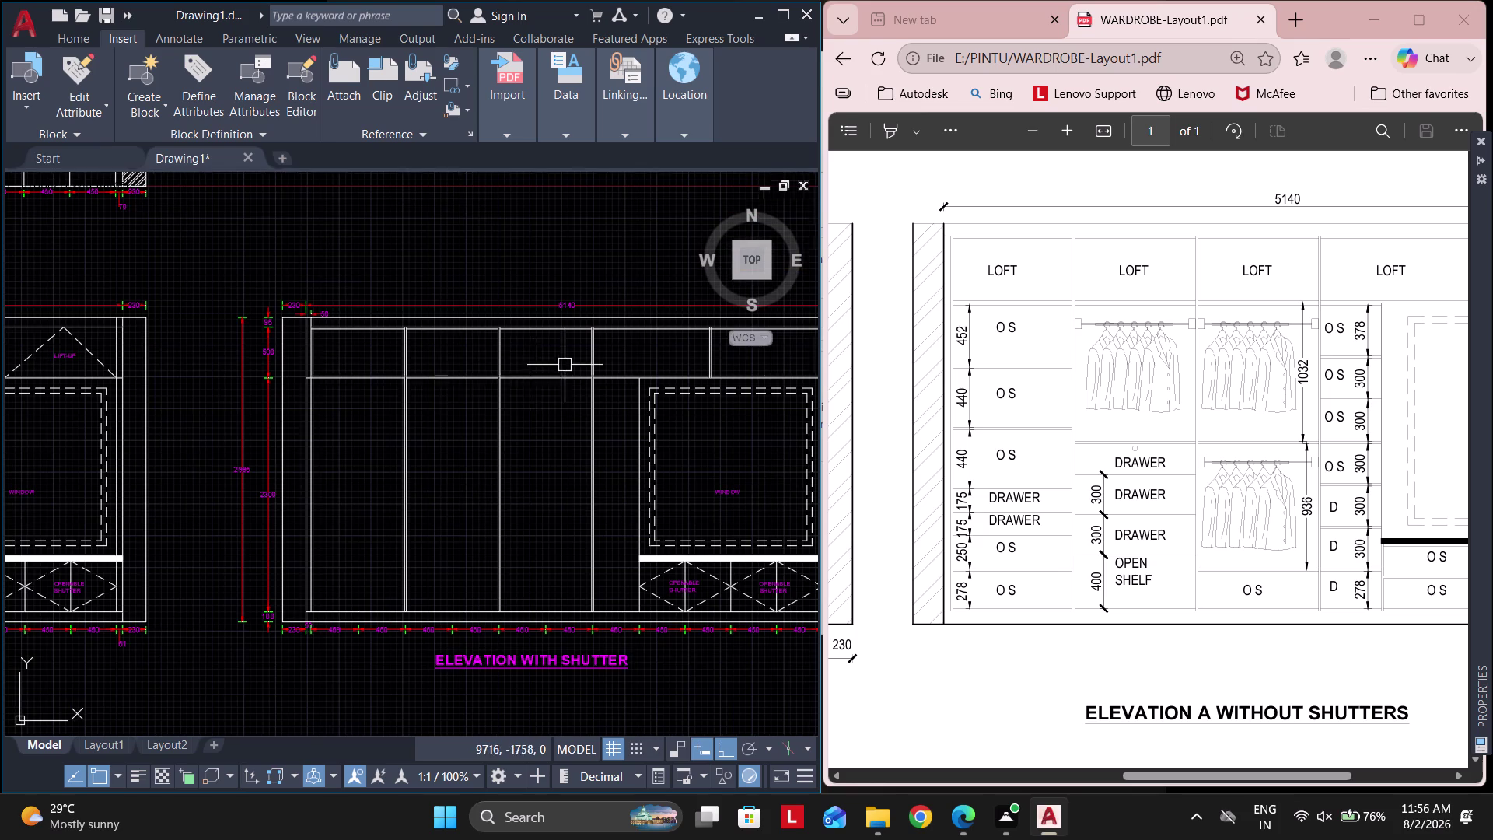
Offset a partition line by 18 to form the board thickness.
scroll(up, 3)
scroll(up, 3)
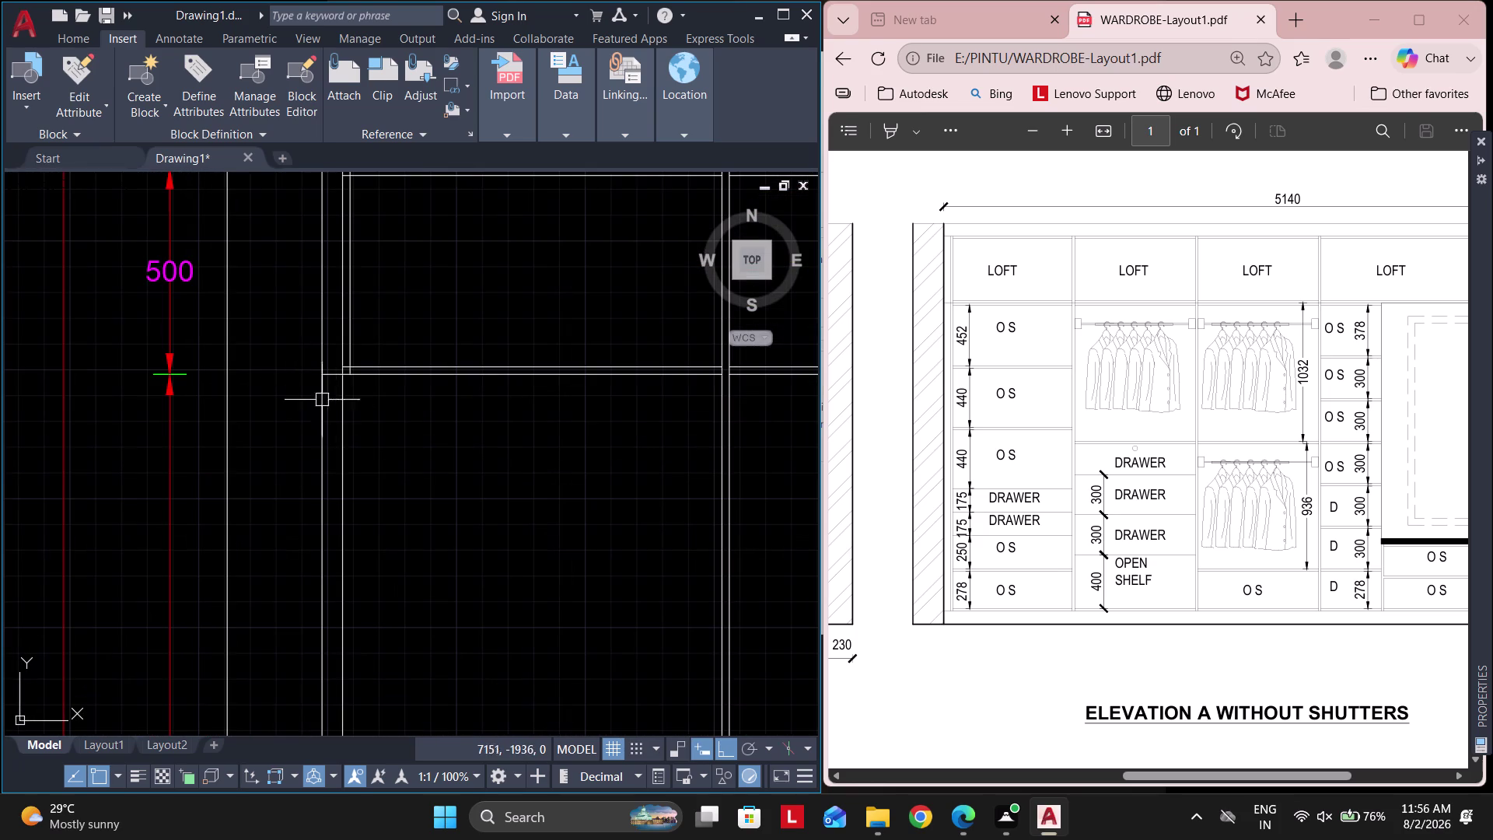
text(O)
key(space)
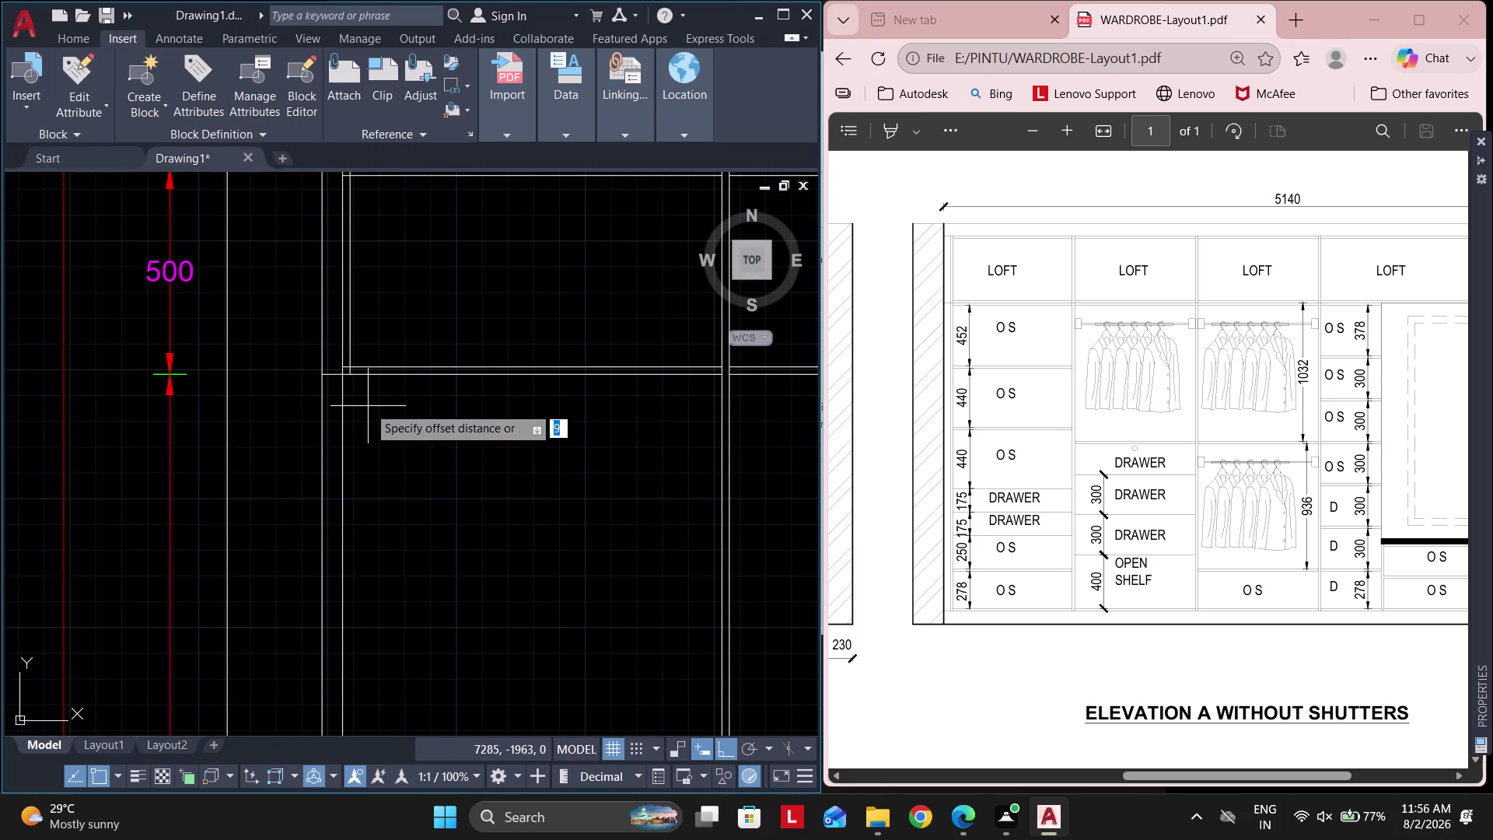
text(18)
key(space)
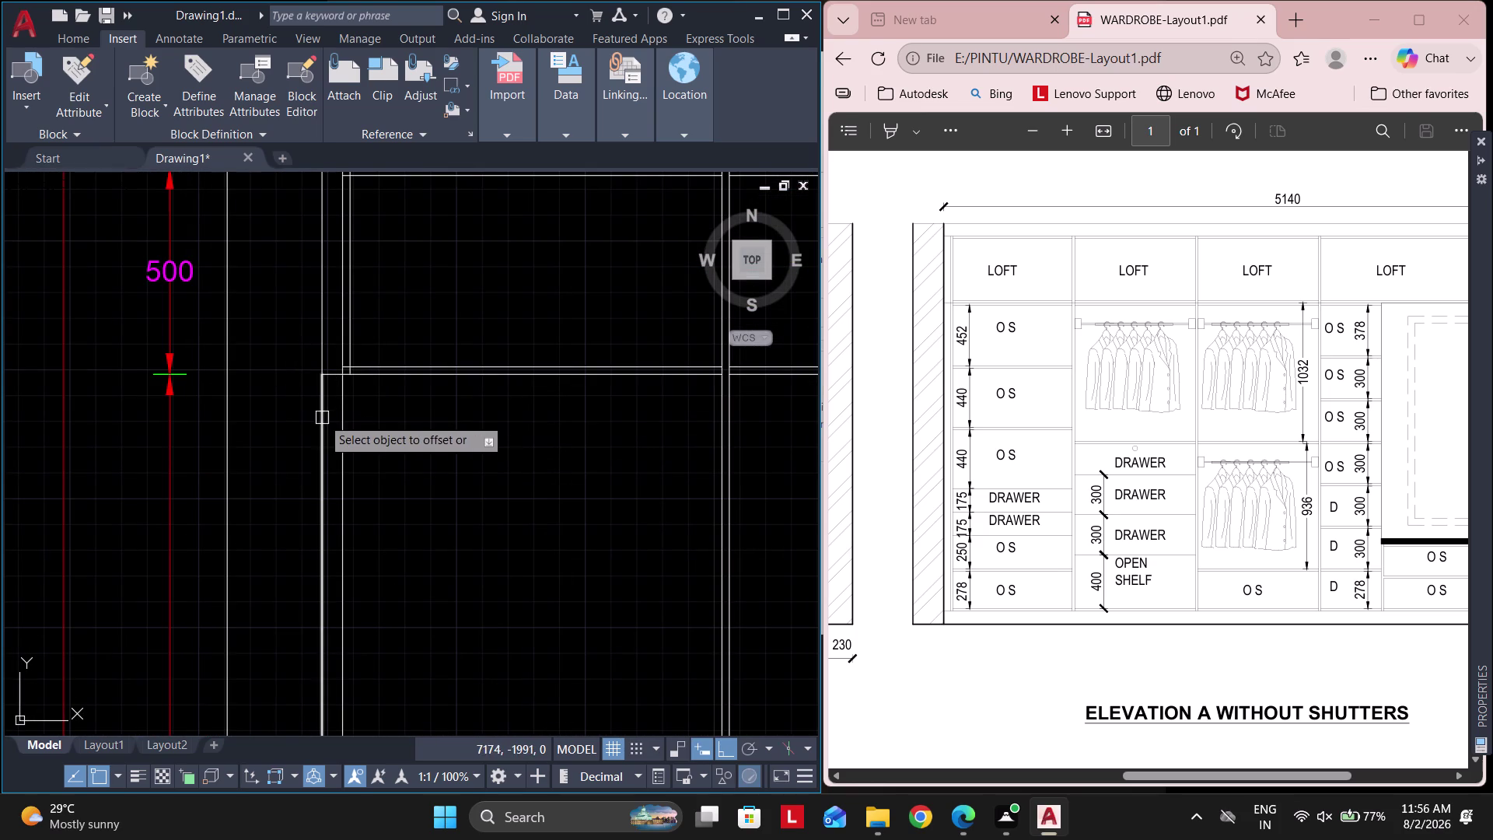
click(345, 407)
click(375, 406)
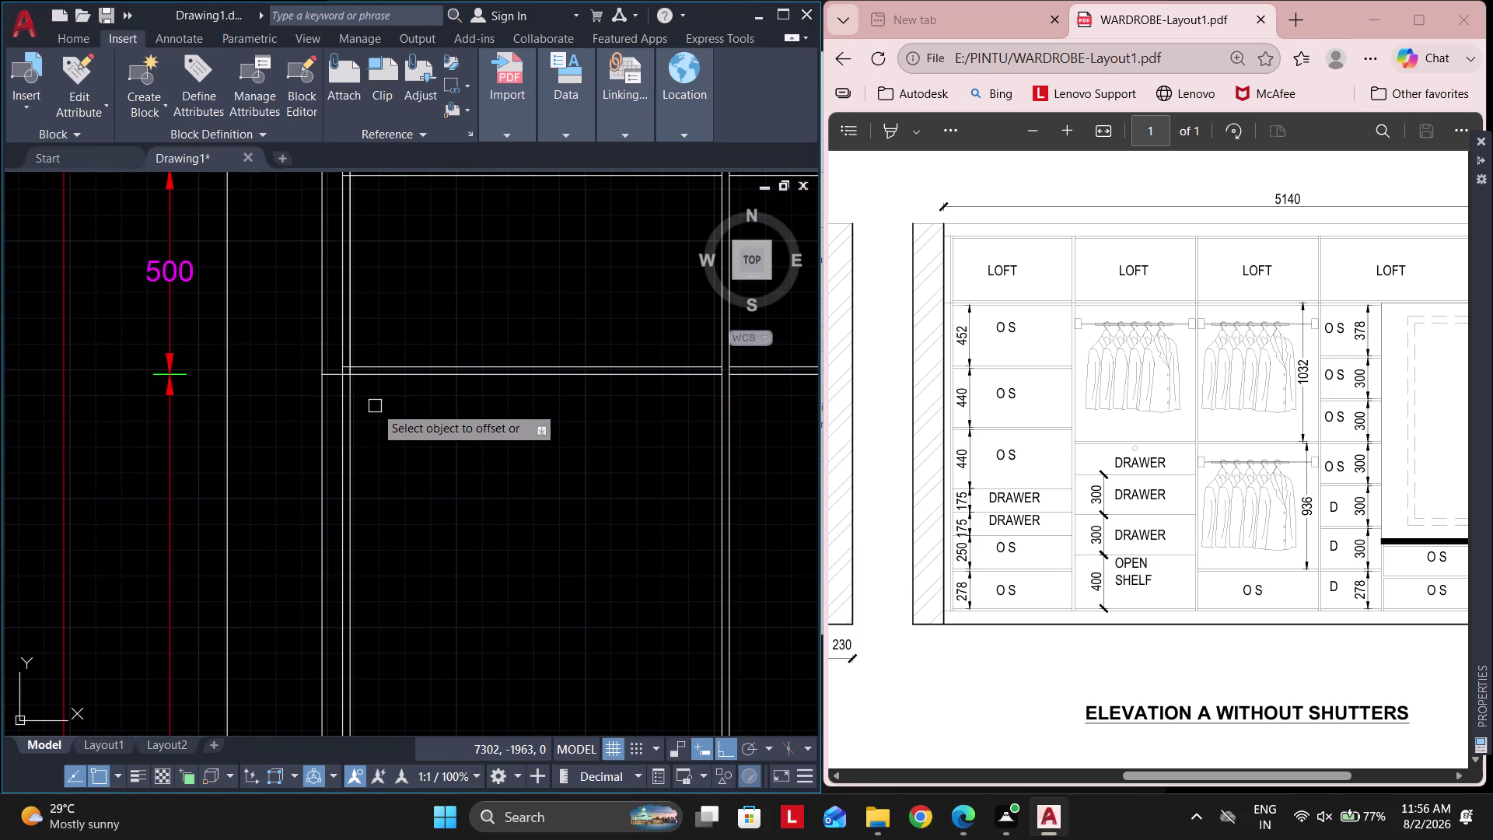
scroll(up, 3)
key(Escape)
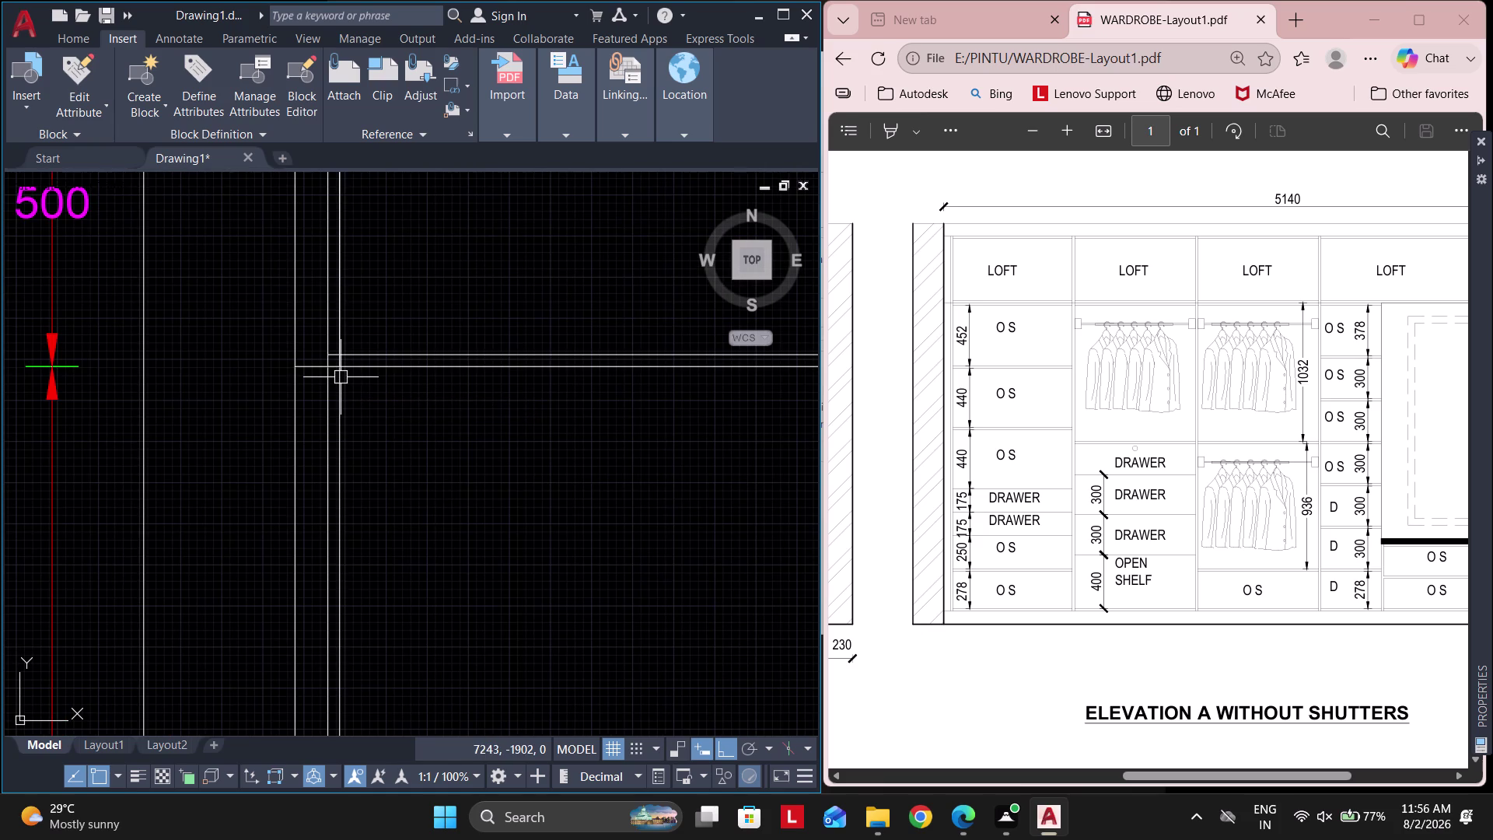
key(Escape)
key(Escape)
key(Escape)
Start TRIM (TR) to clean up the new line's junction.
text(TR)
key(space)
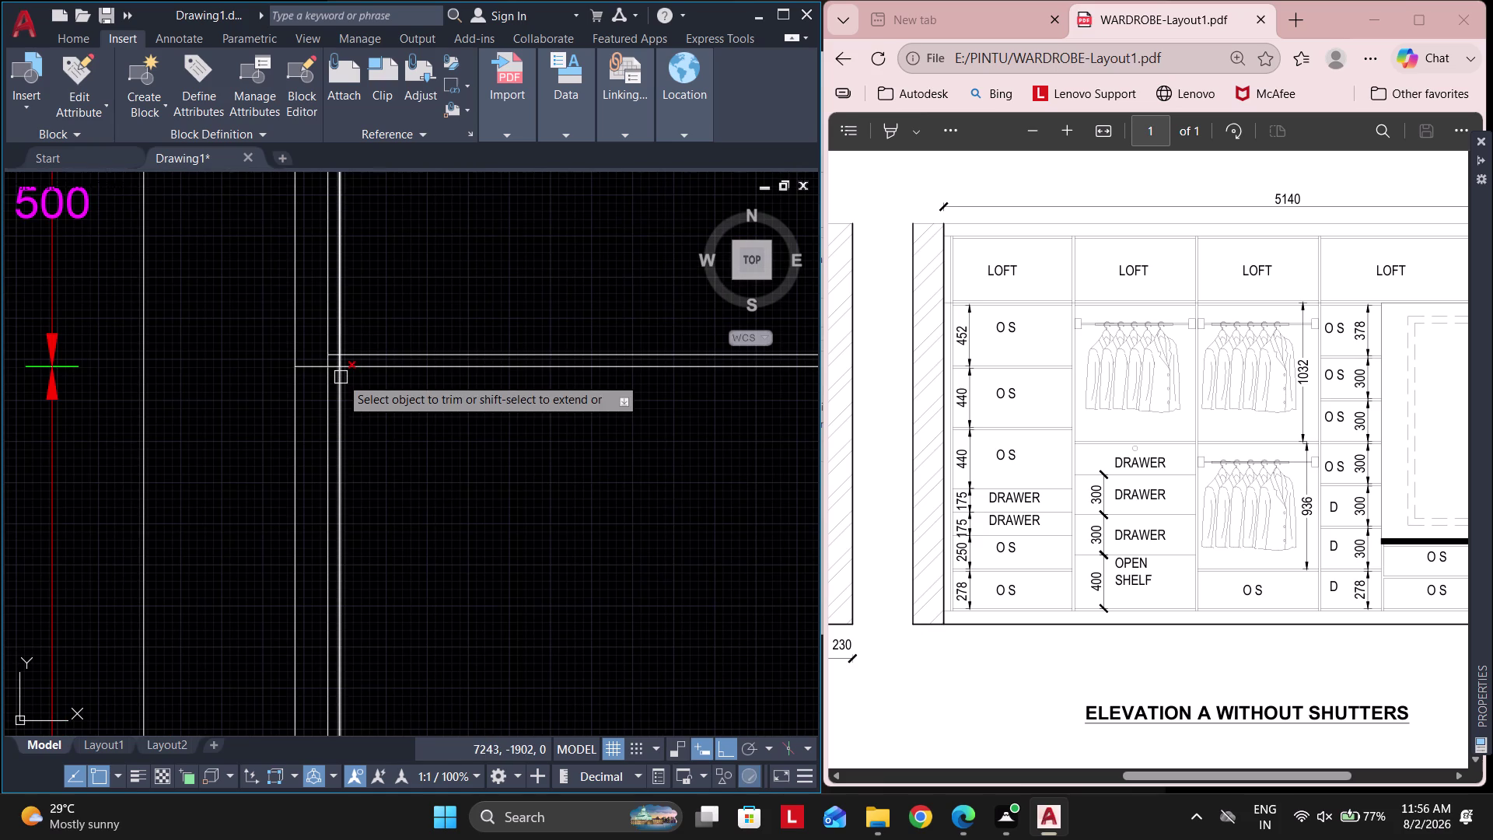
scroll(up, 3)
Trim the thickness line's overlap down to the wardrobe base and end TRIM.
drag(321, 297, 322, 444)
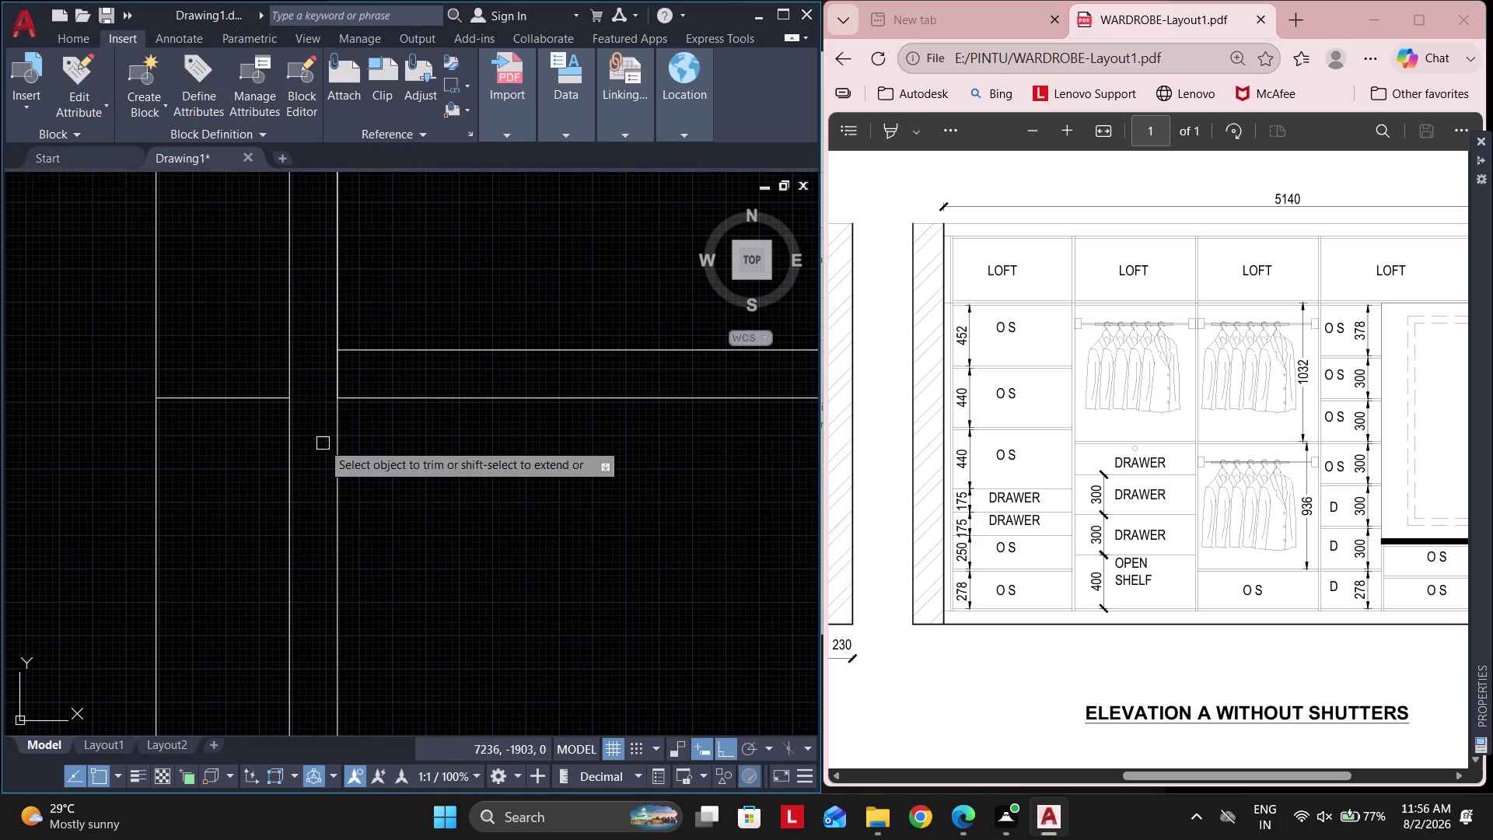
scroll(down, 3)
middle_drag(317, 482, 317, 304)
middle_drag(348, 720, 350, 452)
scroll(up, 3)
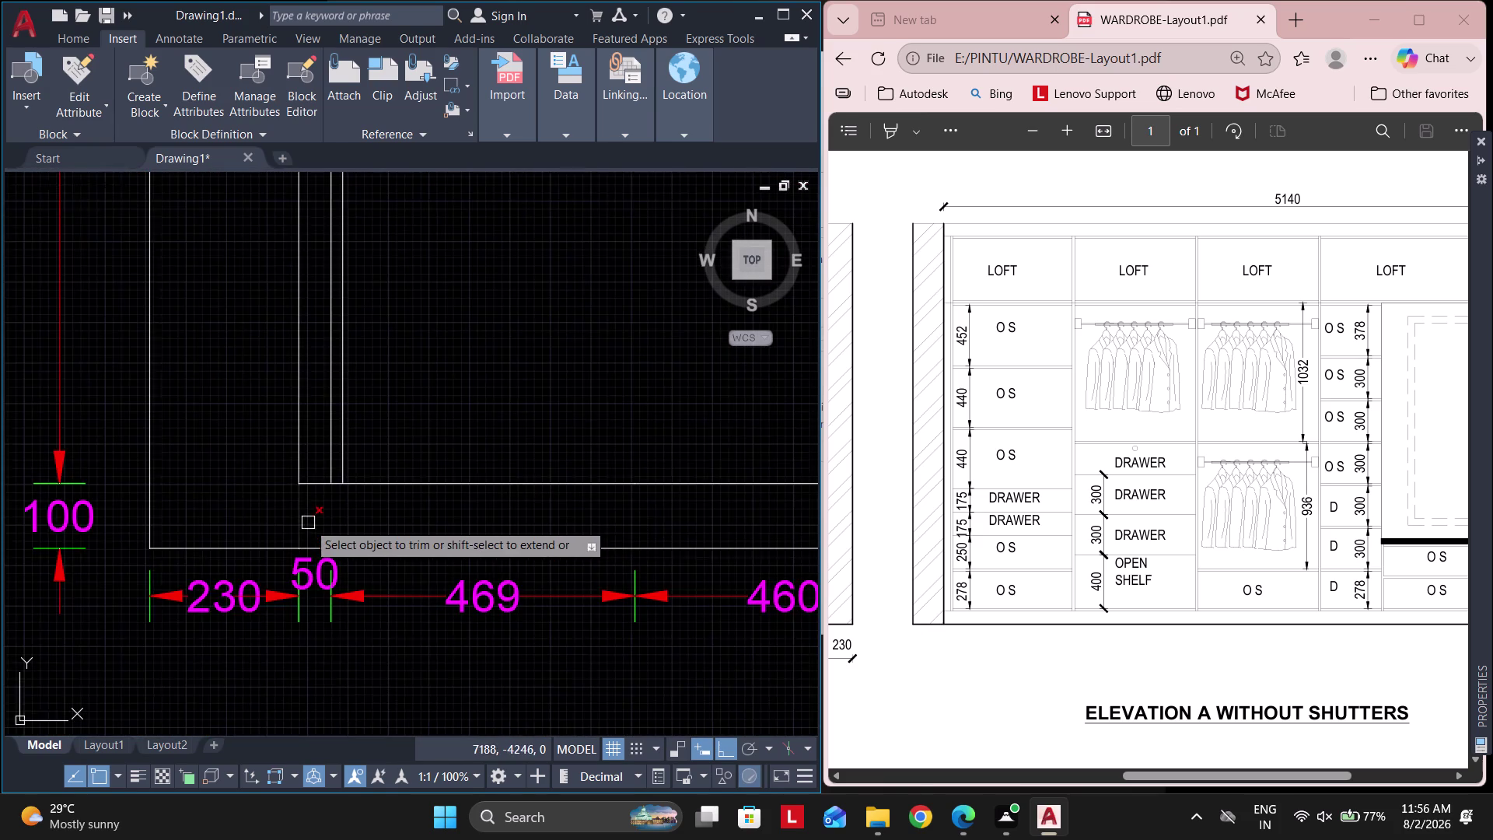
scroll(down, 3)
scroll(up, 3)
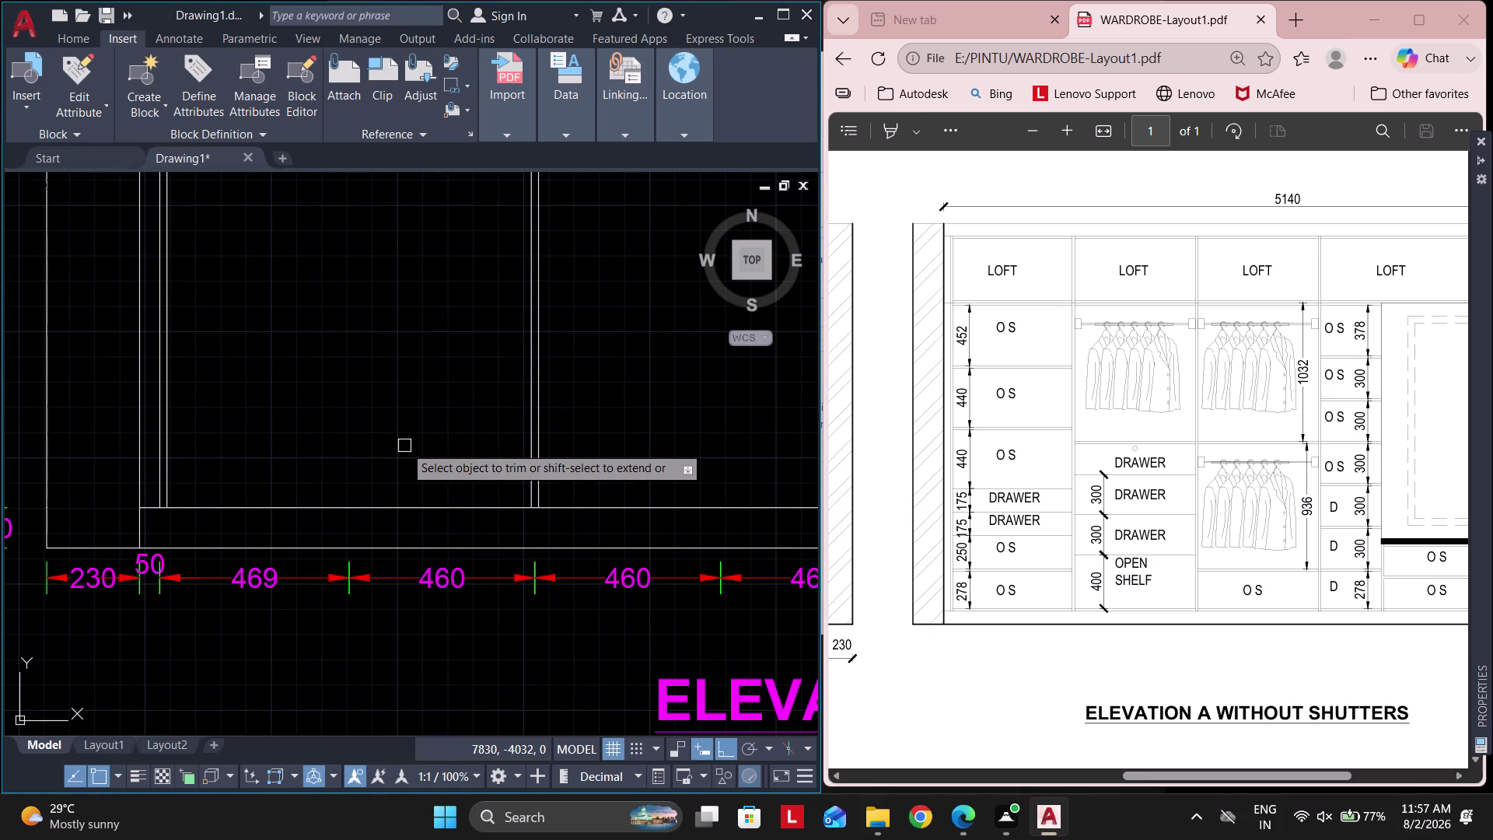
key(Escape)
key(Escape)
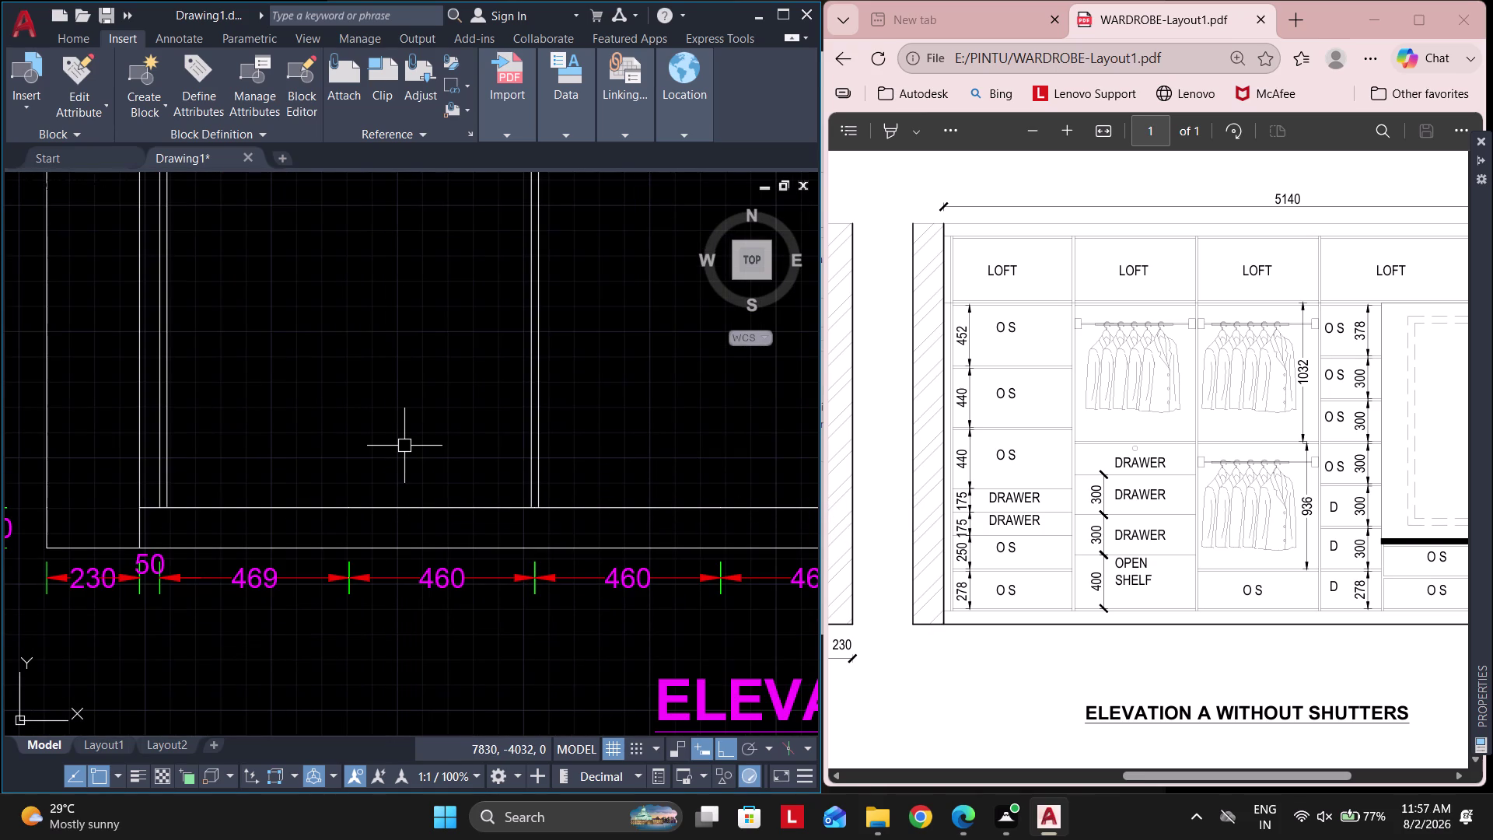
Pan along the wardrobe base and up to its top partitions.
scroll(down, 3)
middle_drag(411, 357, 401, 377)
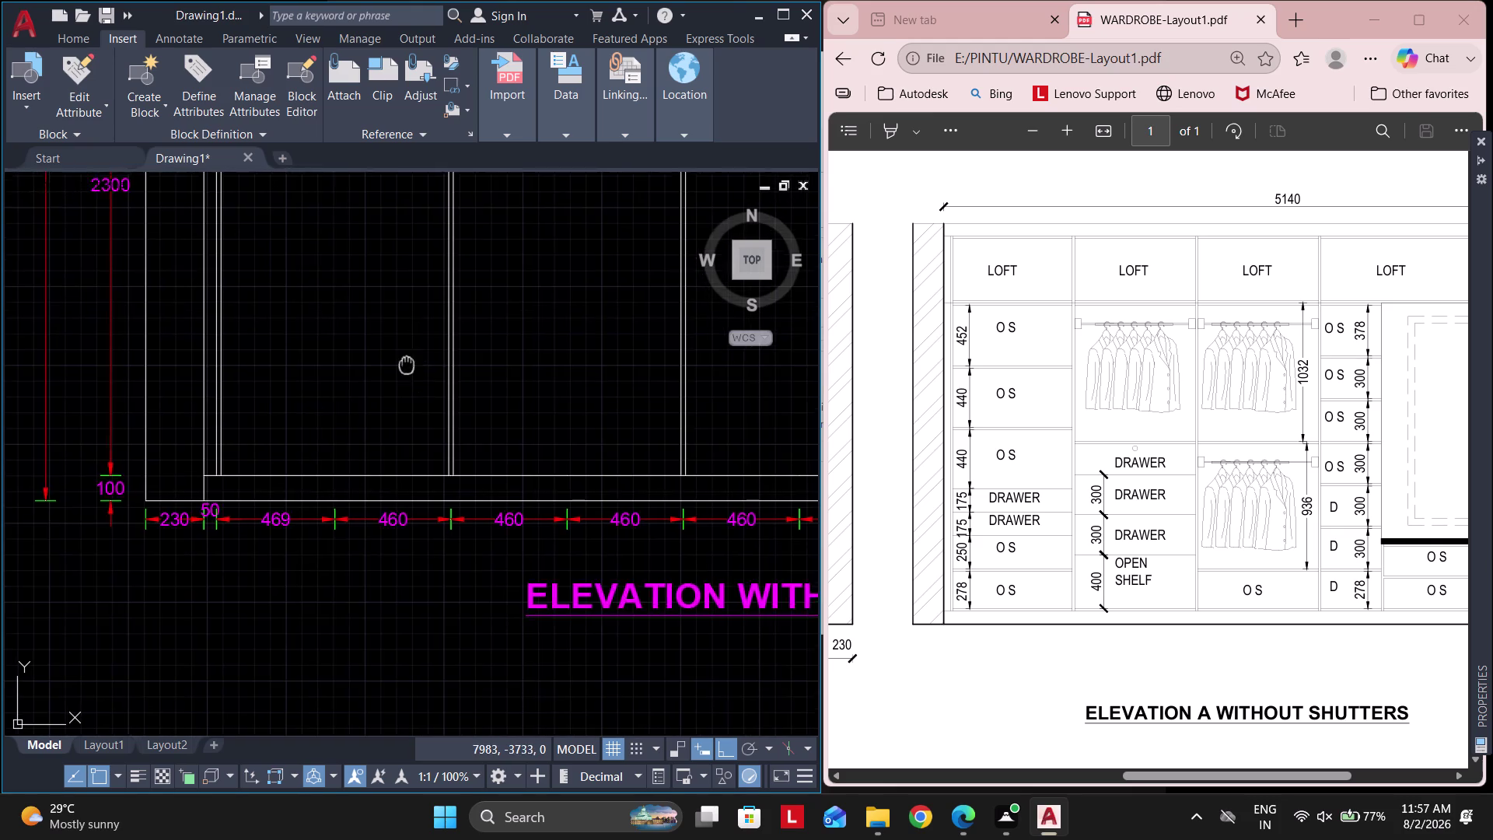
middle_drag(402, 377, 318, 565)
middle_drag(413, 363, 450, 578)
middle_drag(428, 362, 429, 380)
middle_drag(430, 319, 413, 387)
middle_drag(616, 304, 423, 322)
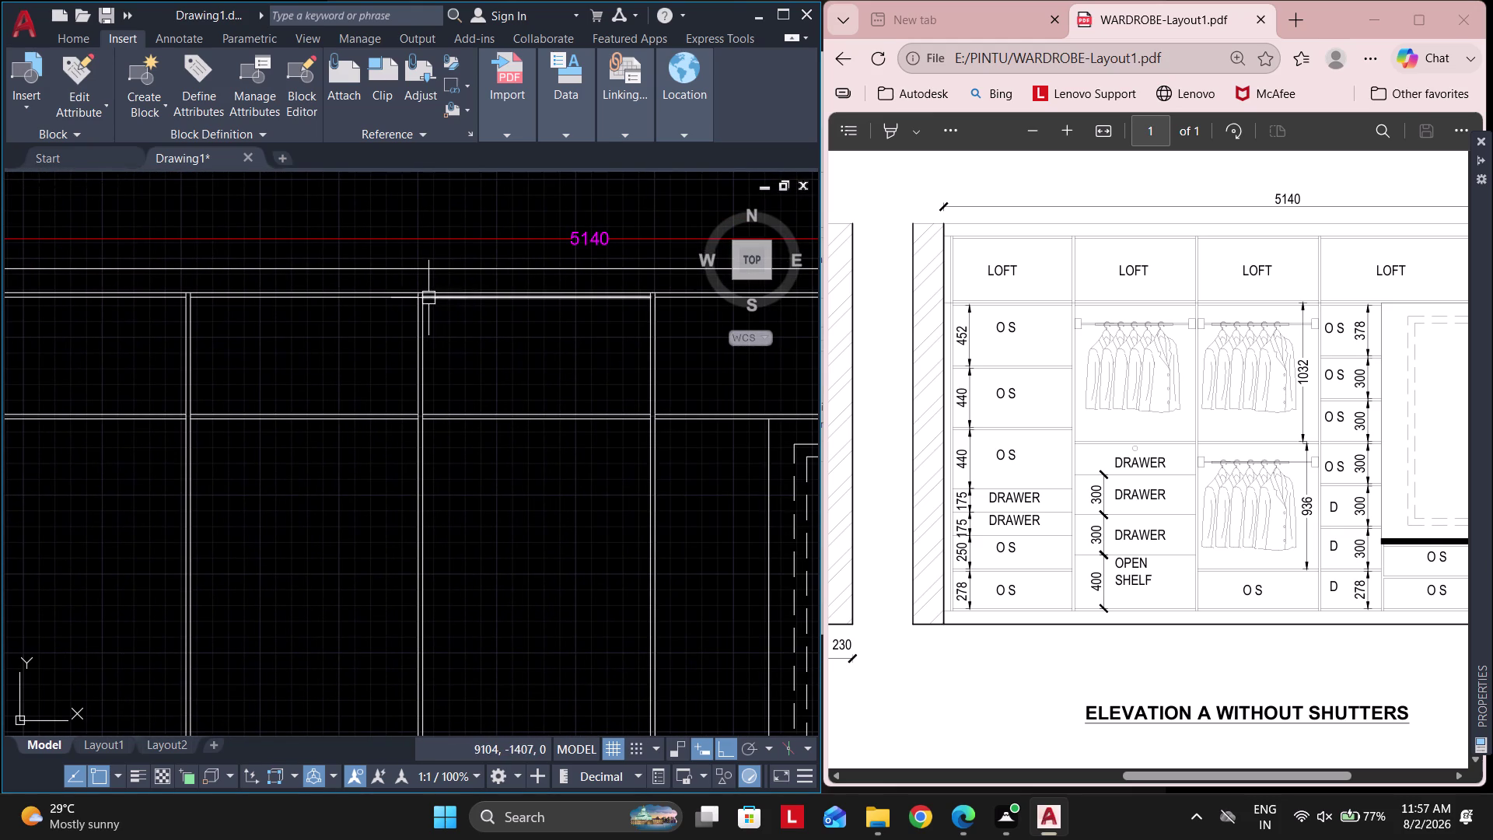
scroll(up, 3)
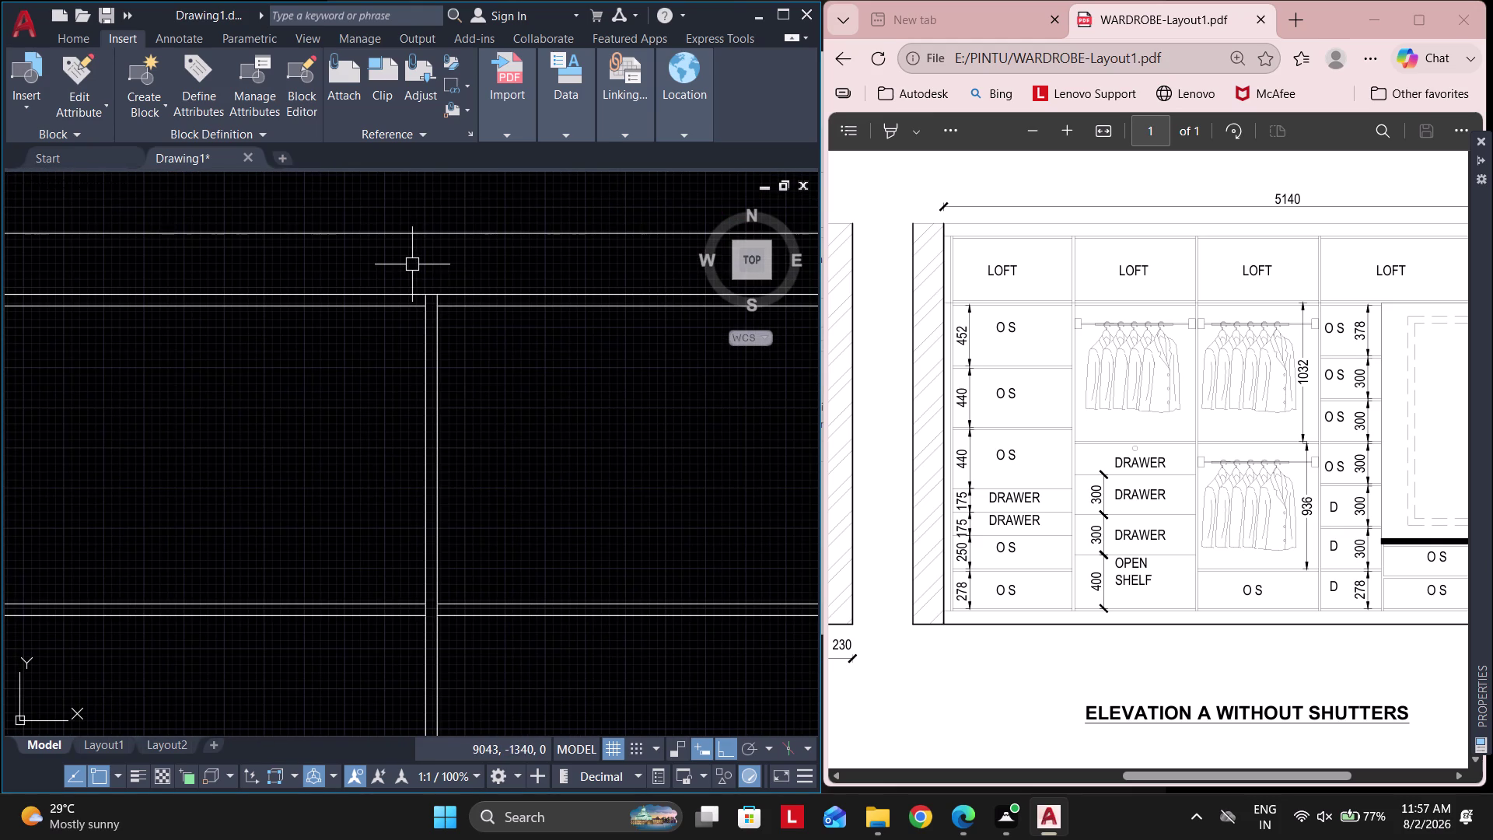